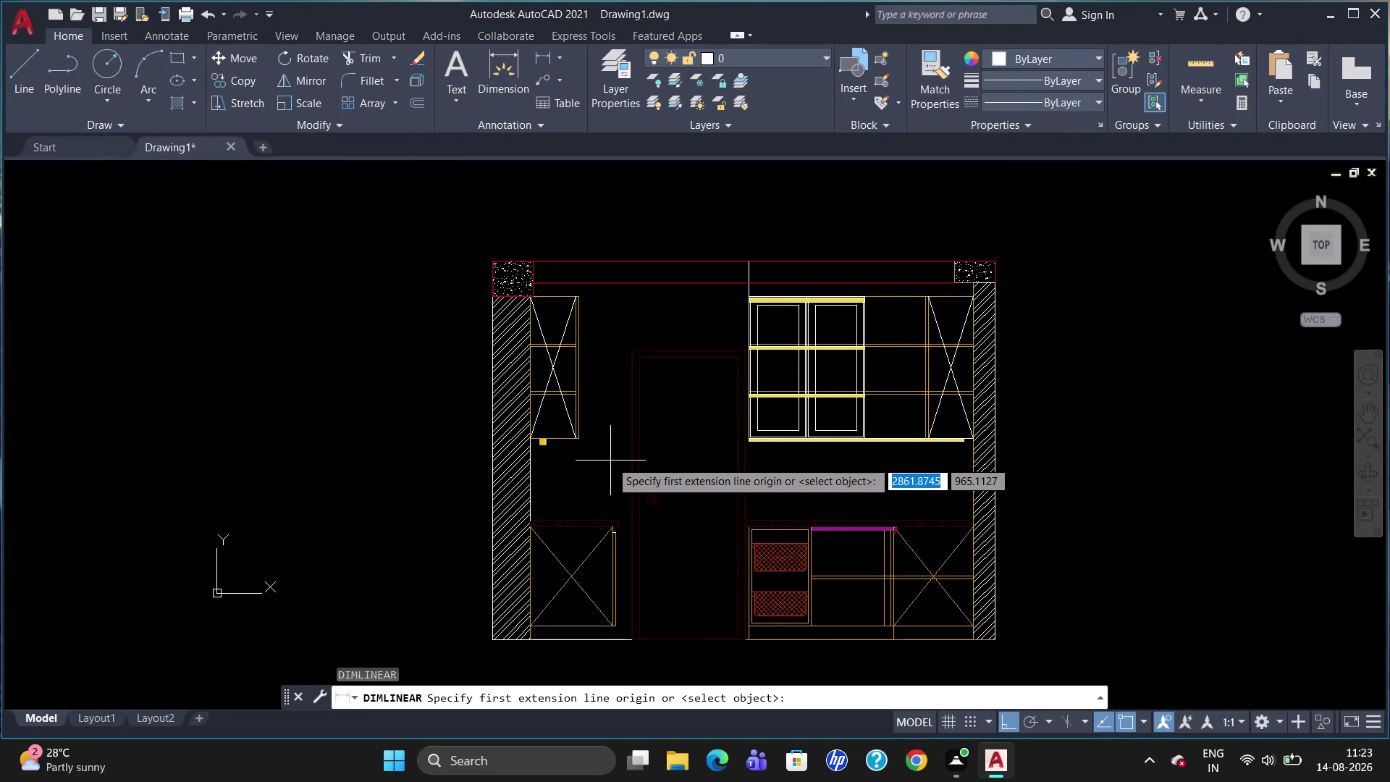
Place a 330 width dimension above the wall, then erase it.
click(526, 299)
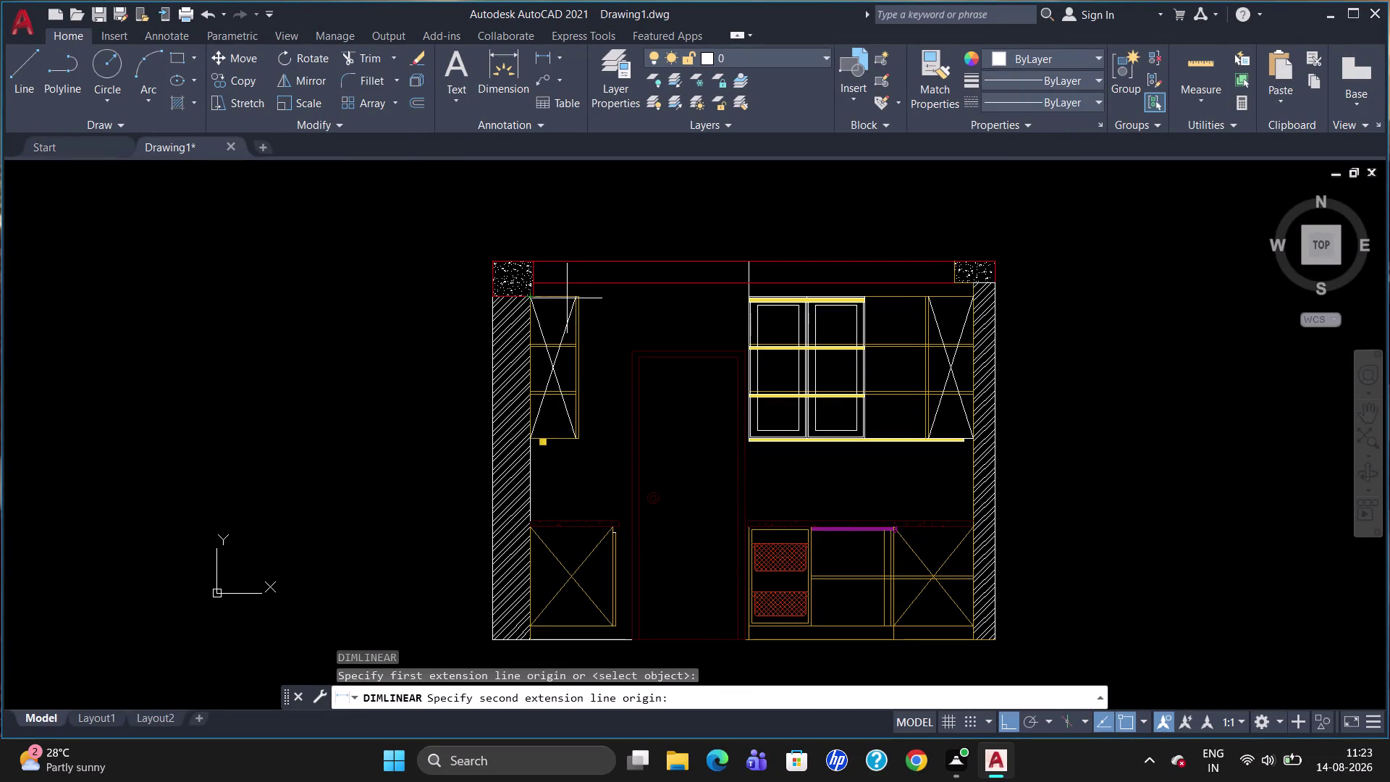
click(575, 297)
click(575, 241)
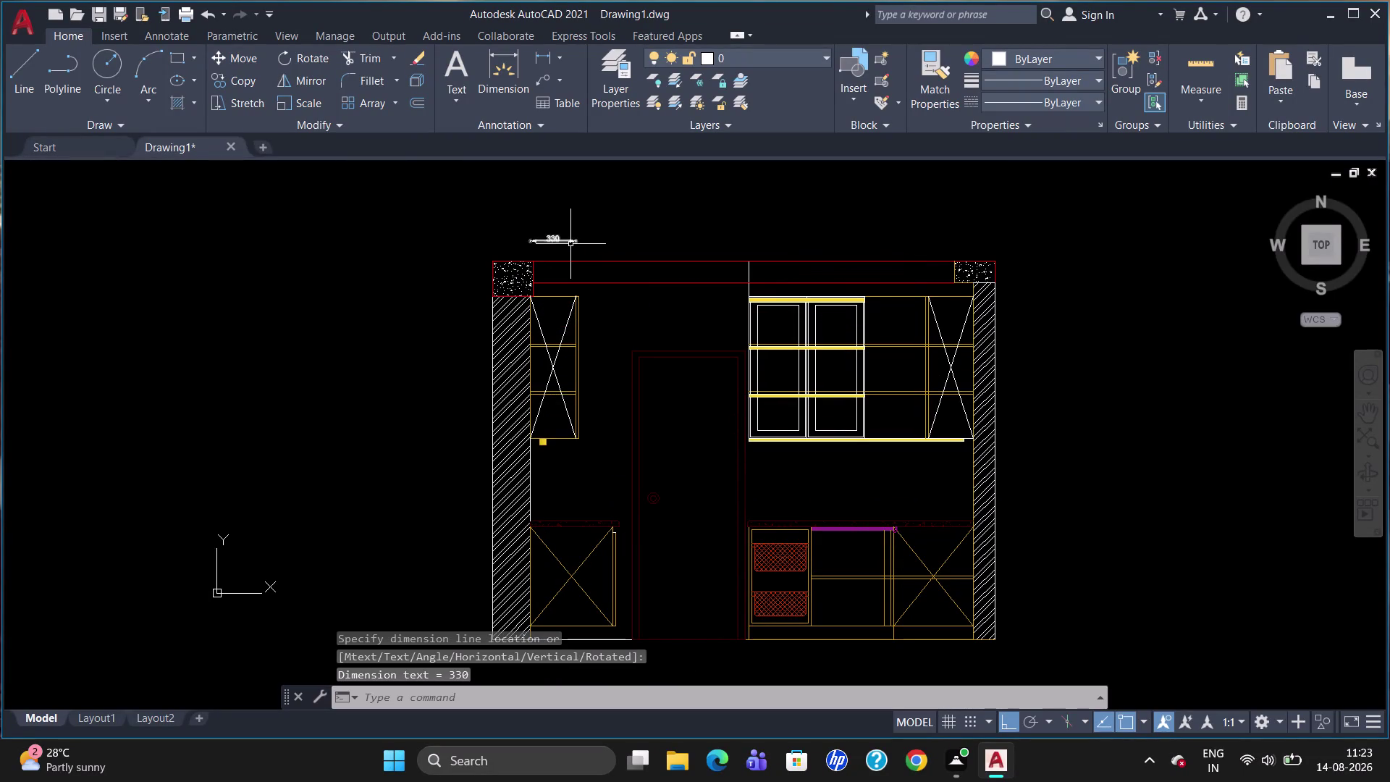
click(556, 241)
key(Delete)
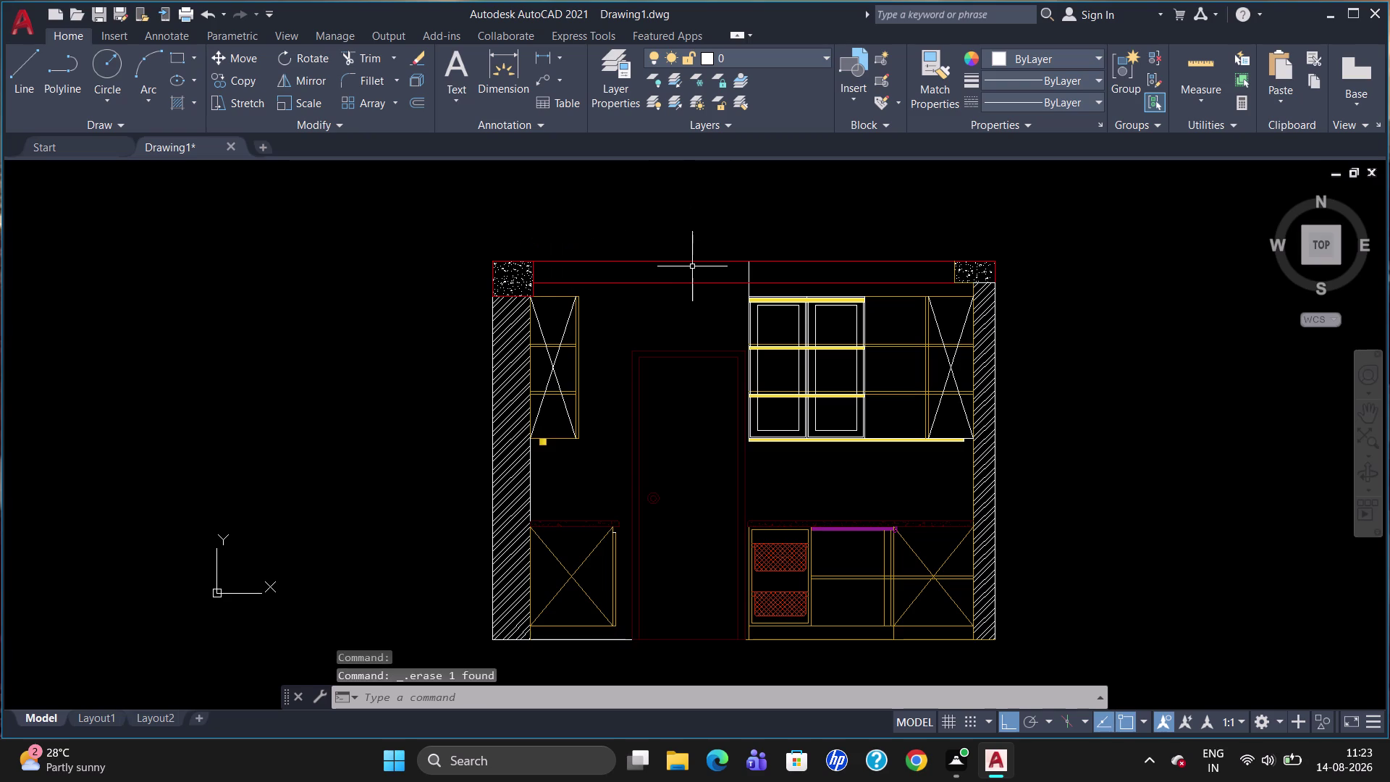
Dimension the upper-left cabinet edge to edge as 350, placed above the cabinet.
scroll(up, 3)
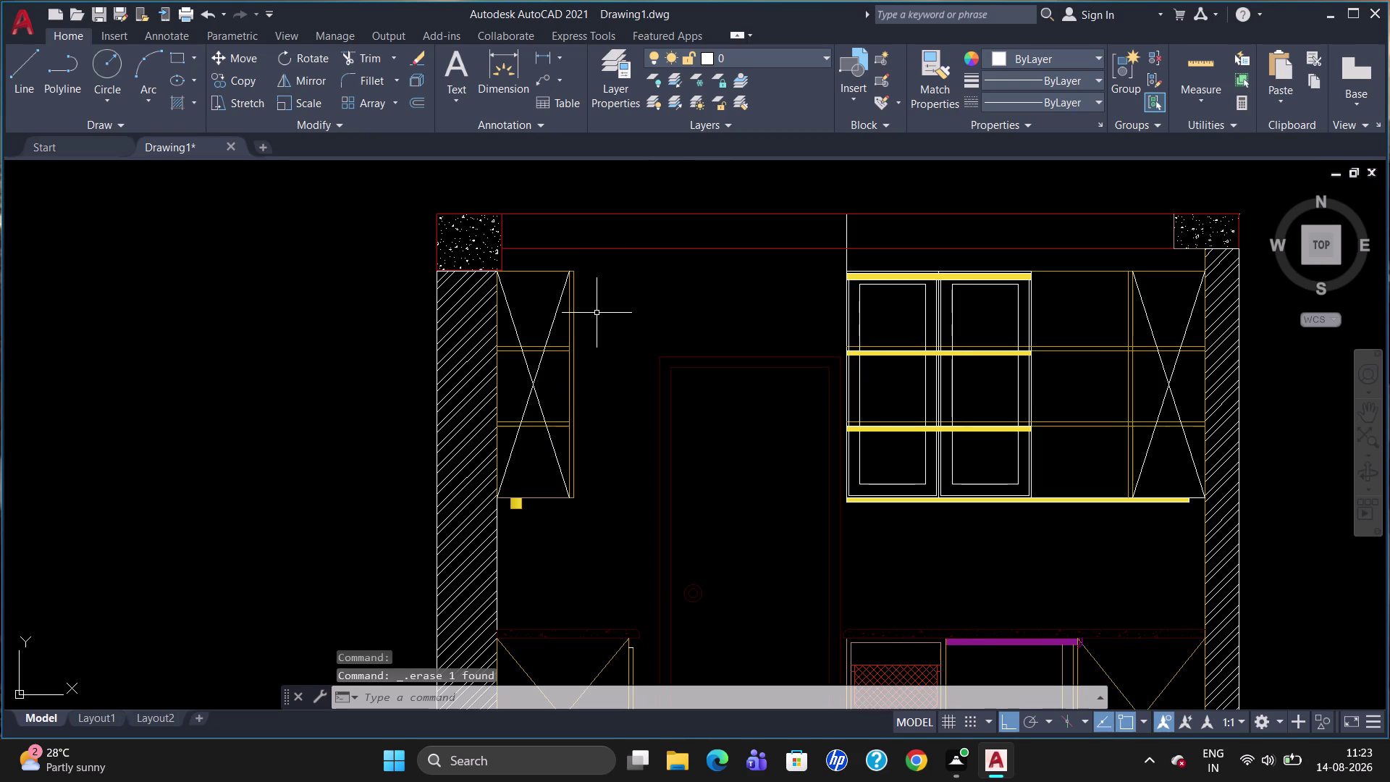
key(f)
key(BackSpace)
text(dl)
text(i)
key(Return)
scroll(up, 3)
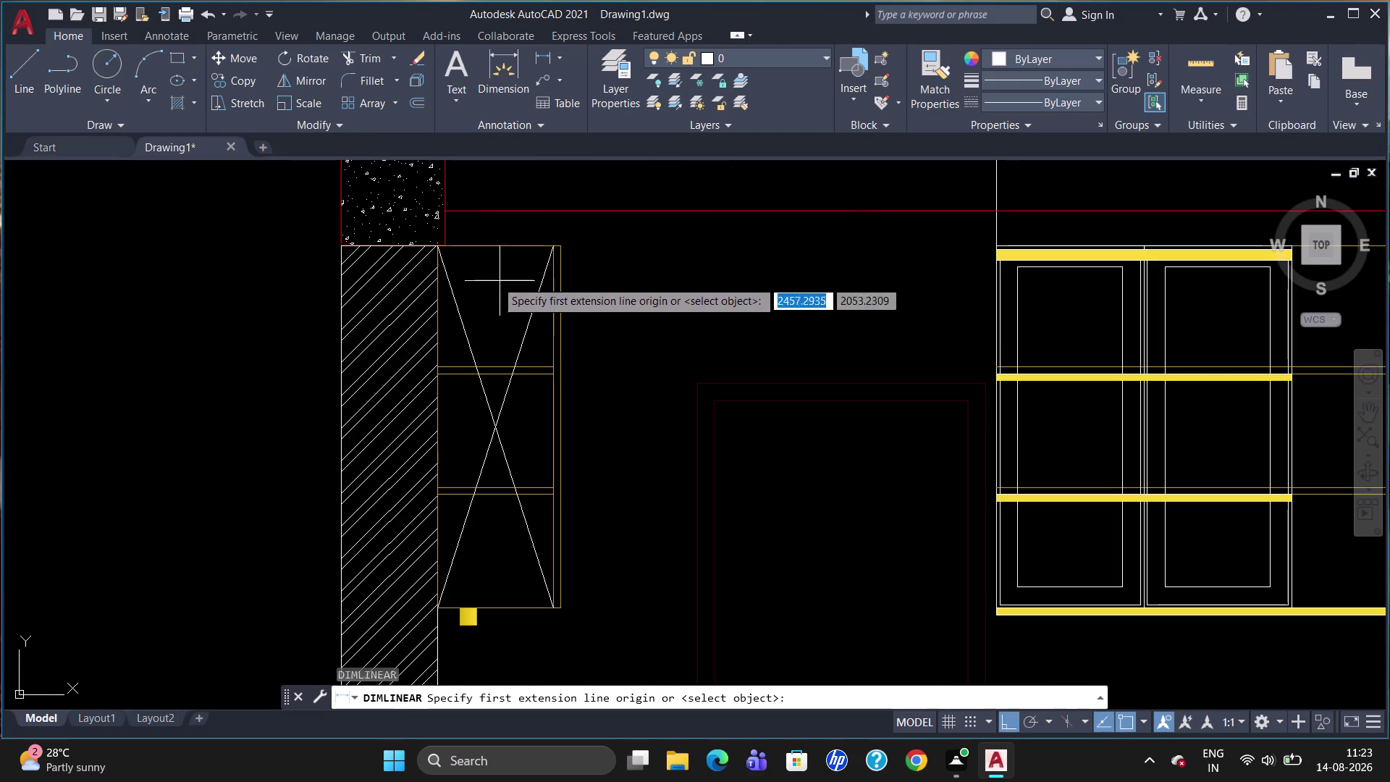
click(429, 250)
click(561, 246)
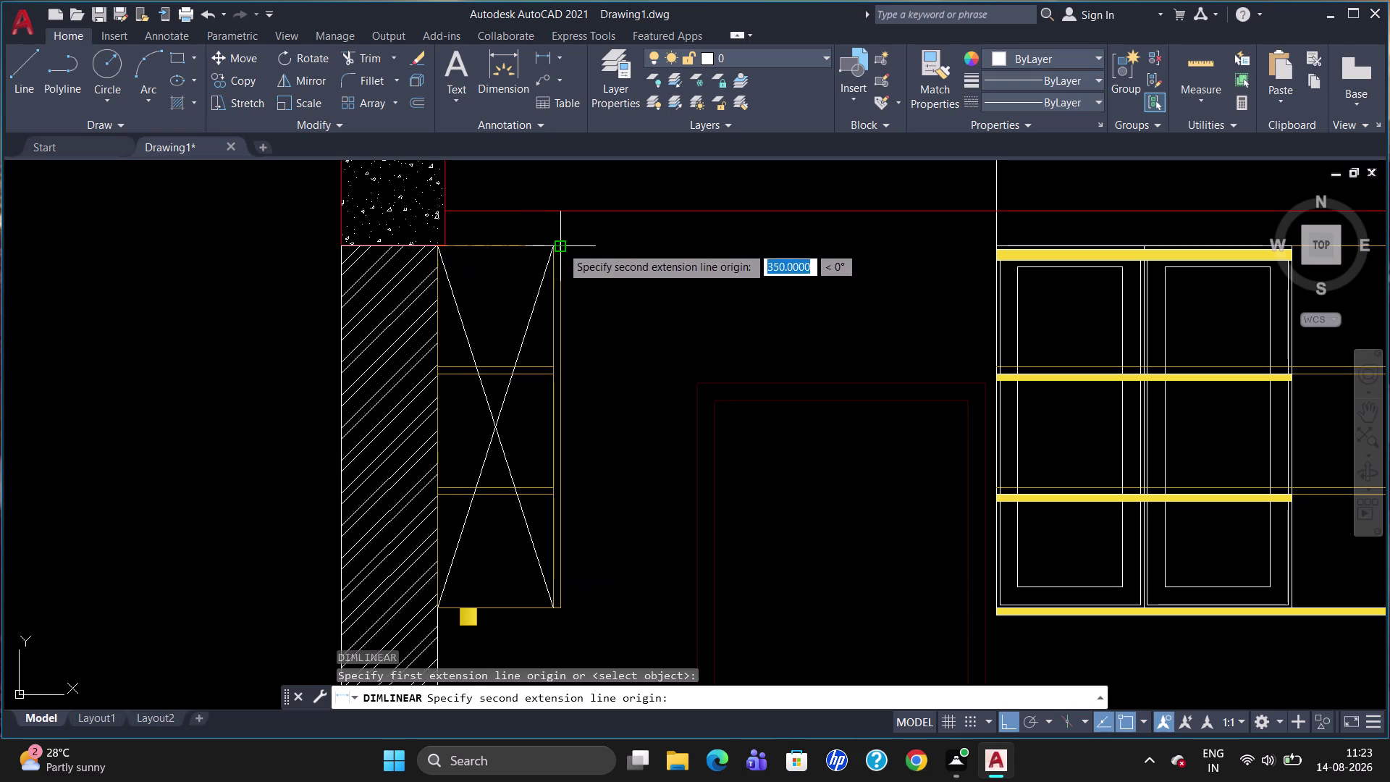
scroll(down, 3)
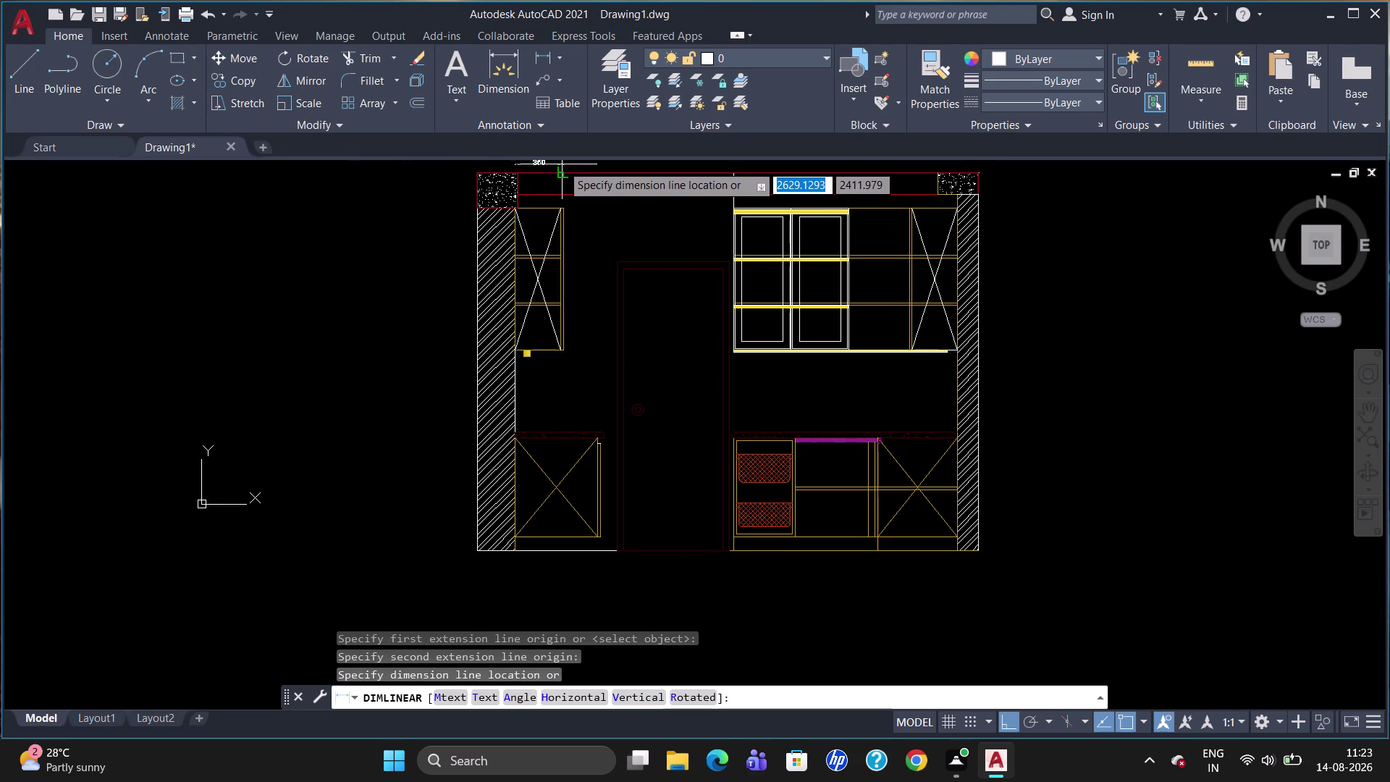
click(561, 163)
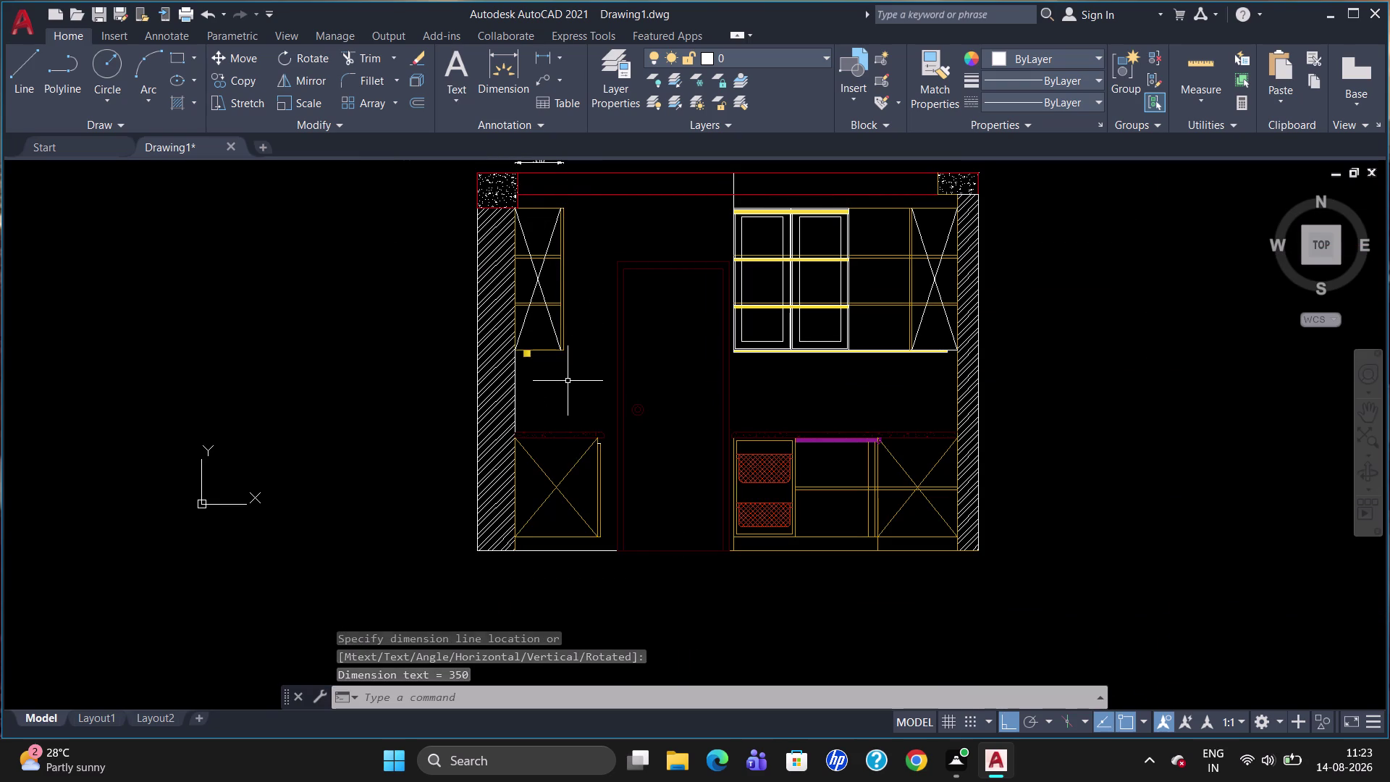
Start another linear dimension between two points, then cancel it.
text(dli)
key(Return)
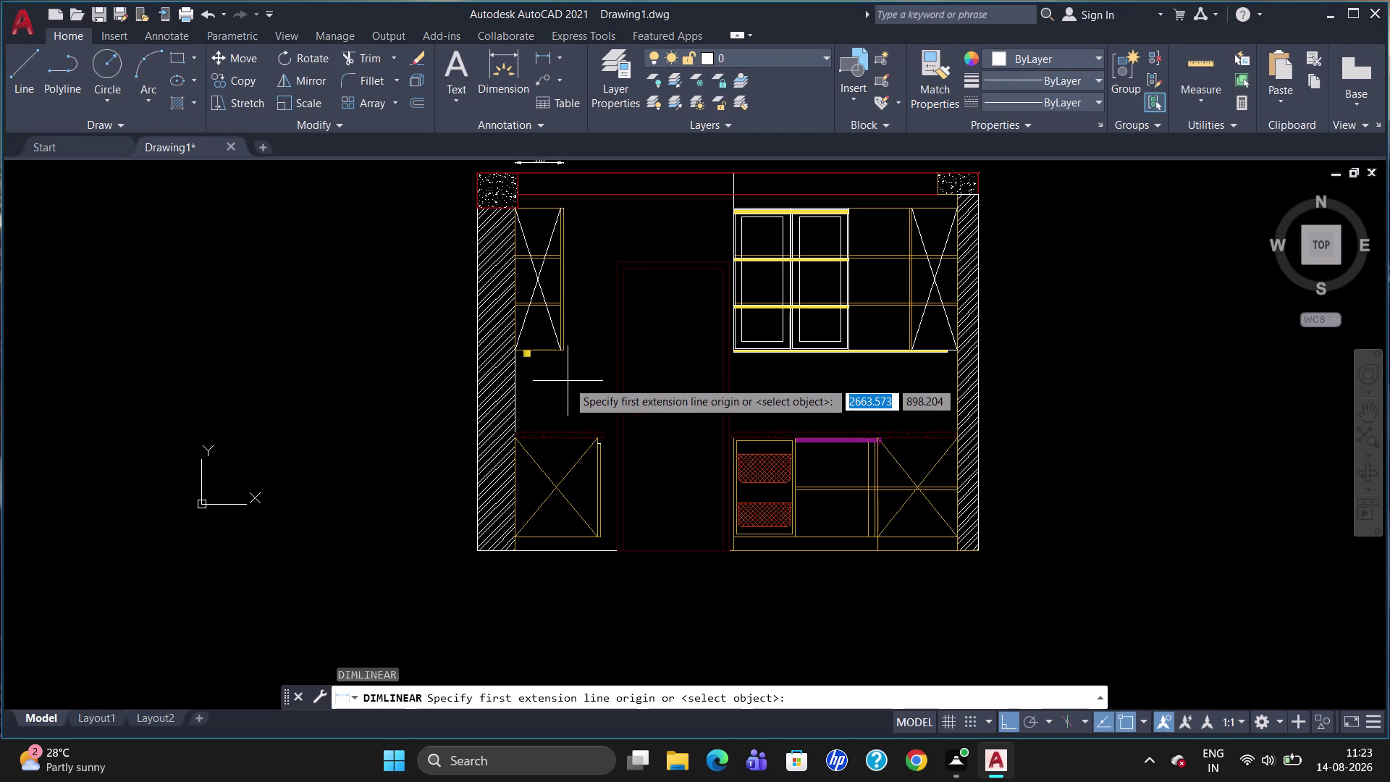
click(567, 208)
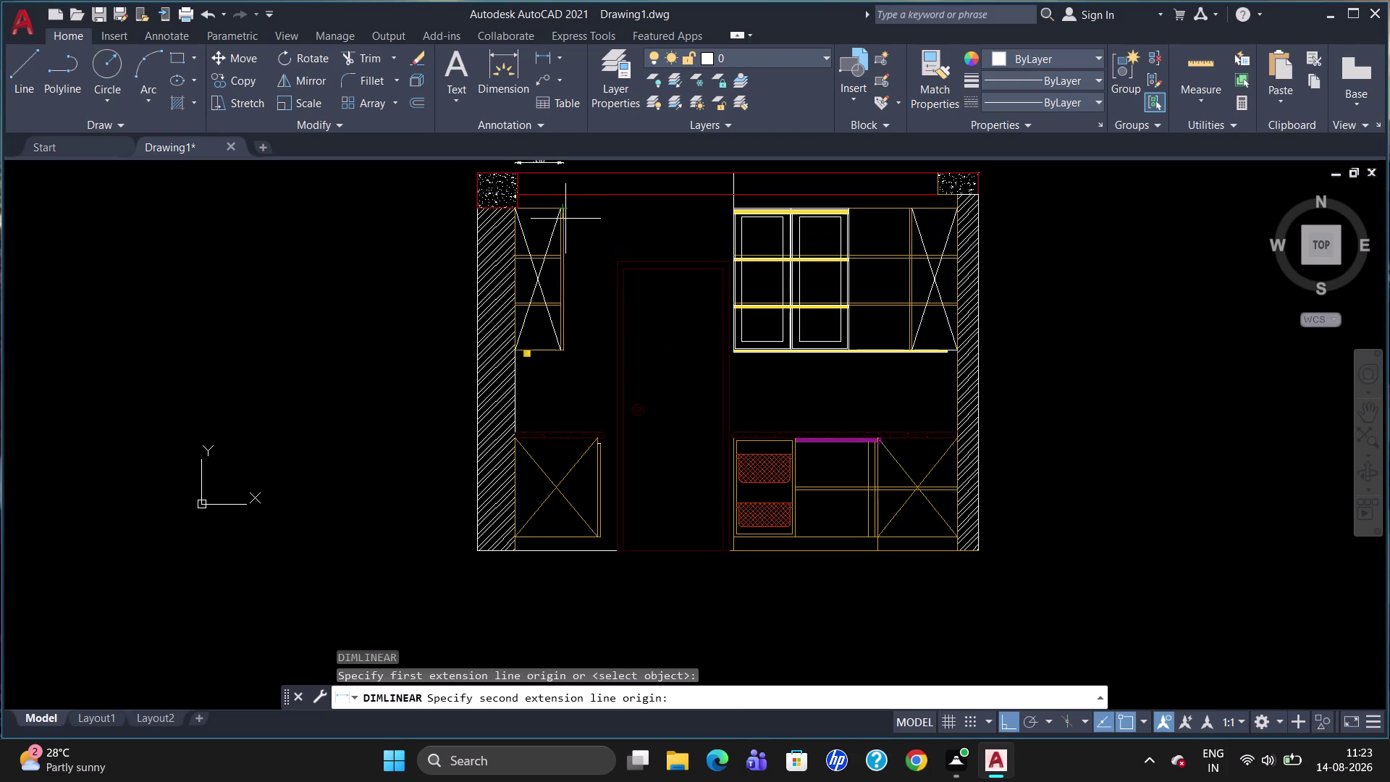
click(561, 353)
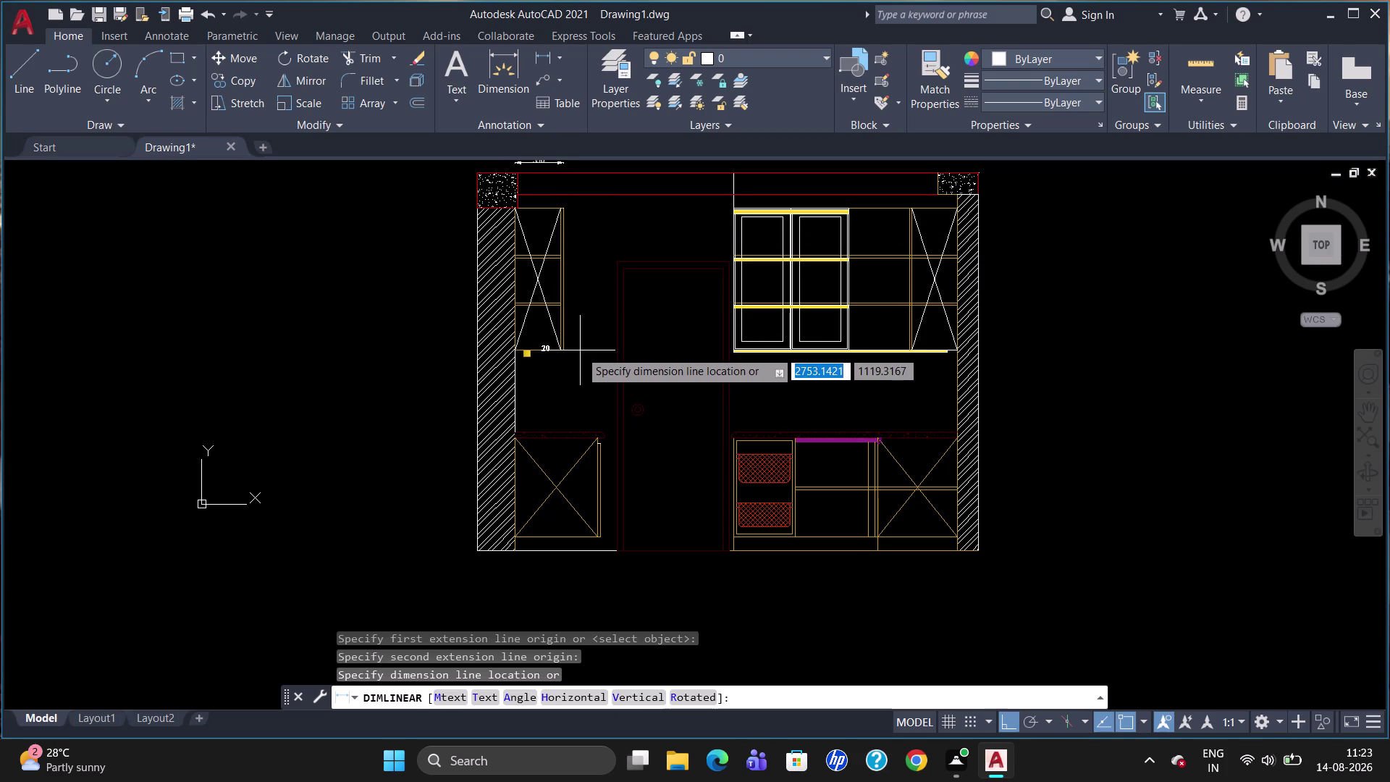
key(Escape)
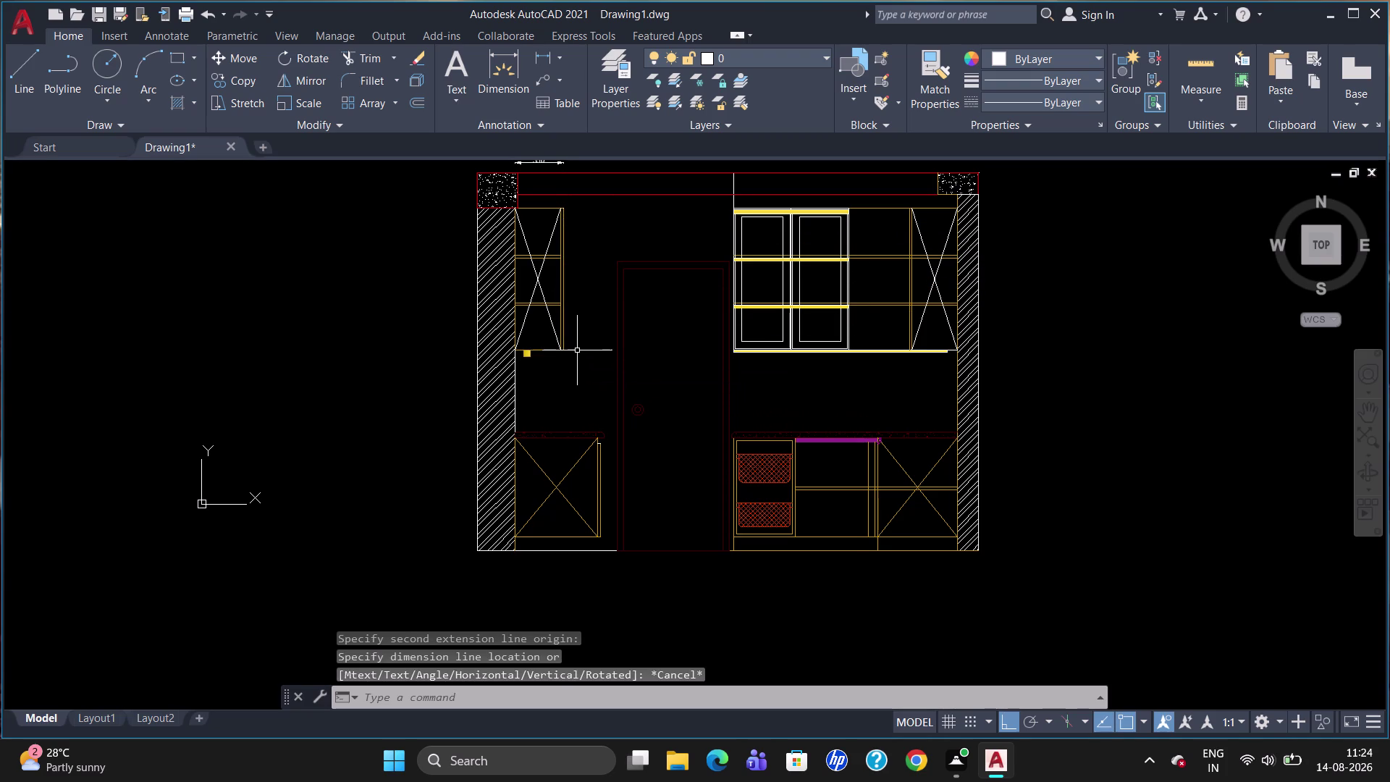
Add a 1030 vertical height dimension beside the upper-left cabinet.
text(dli)
key(Return)
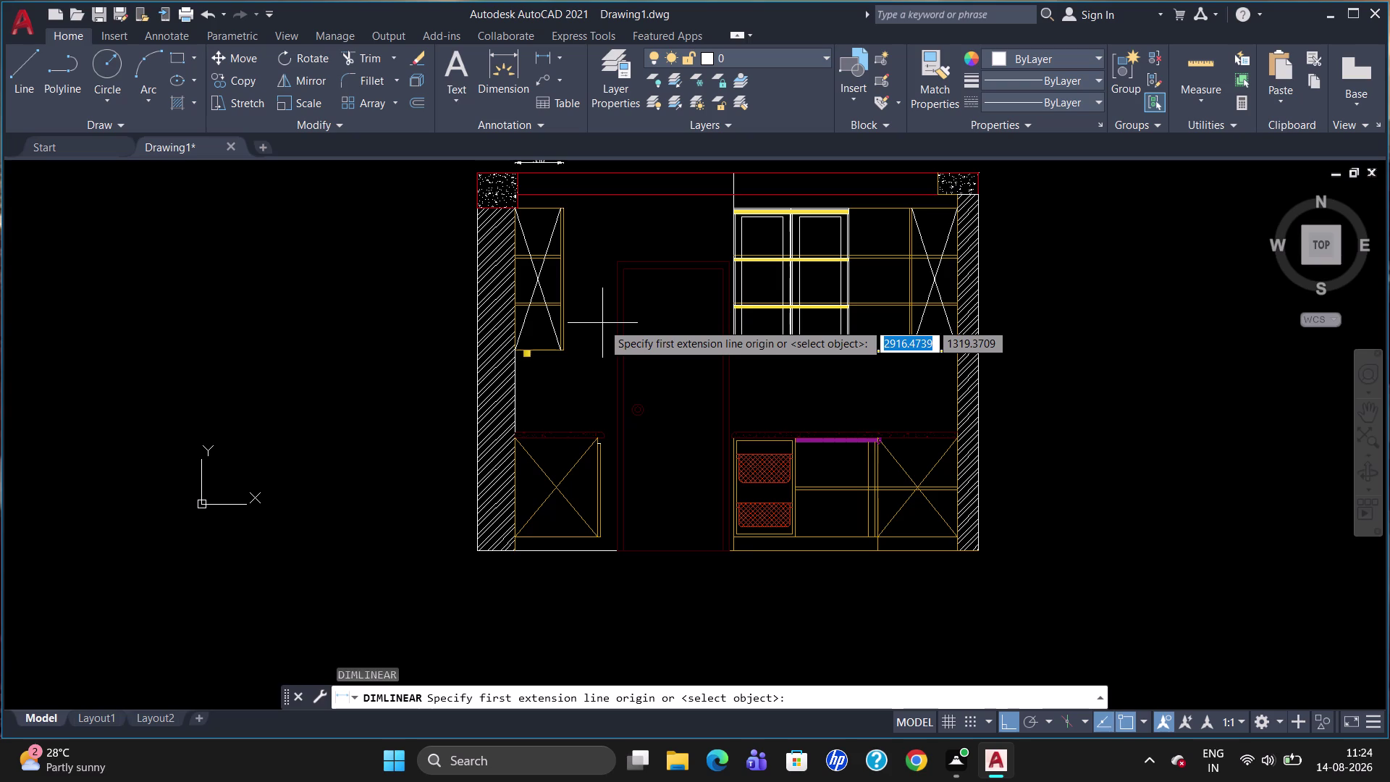
click(564, 206)
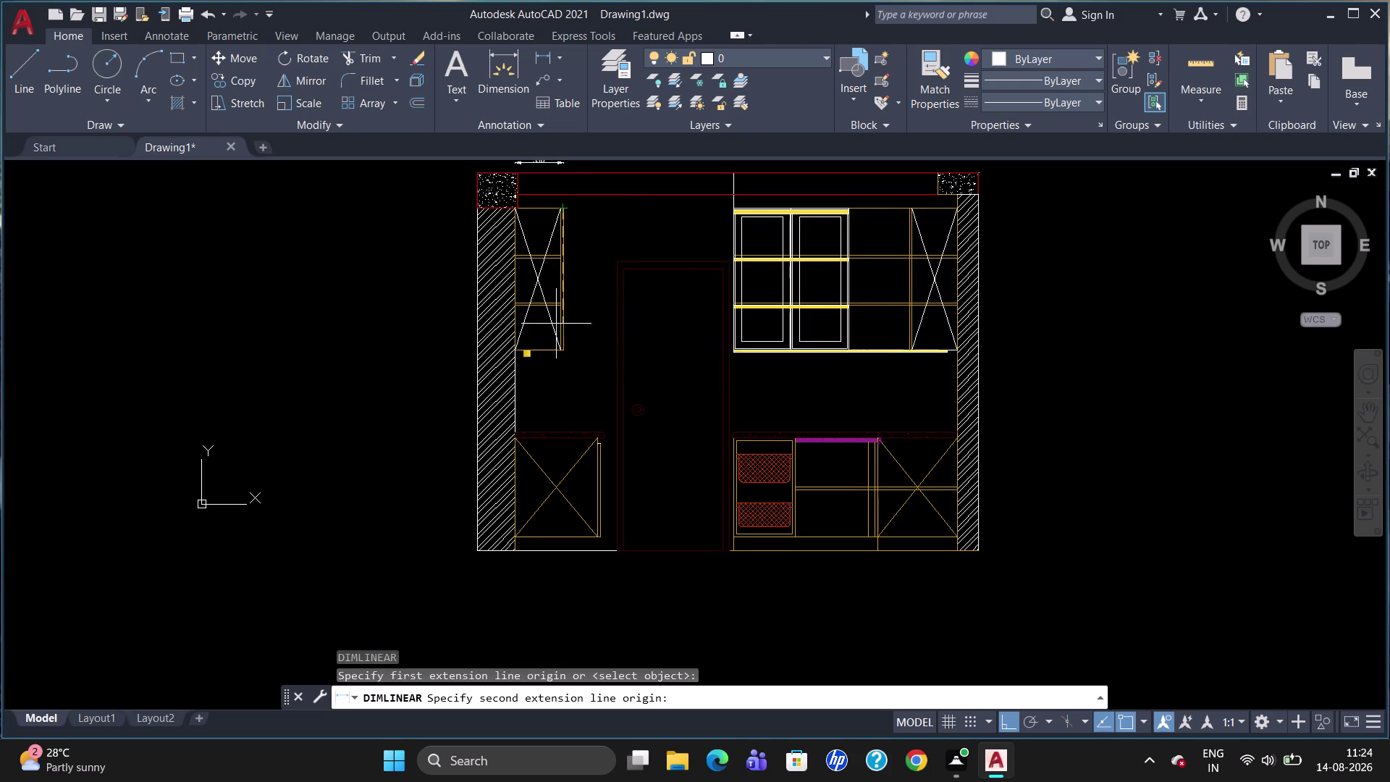
click(567, 353)
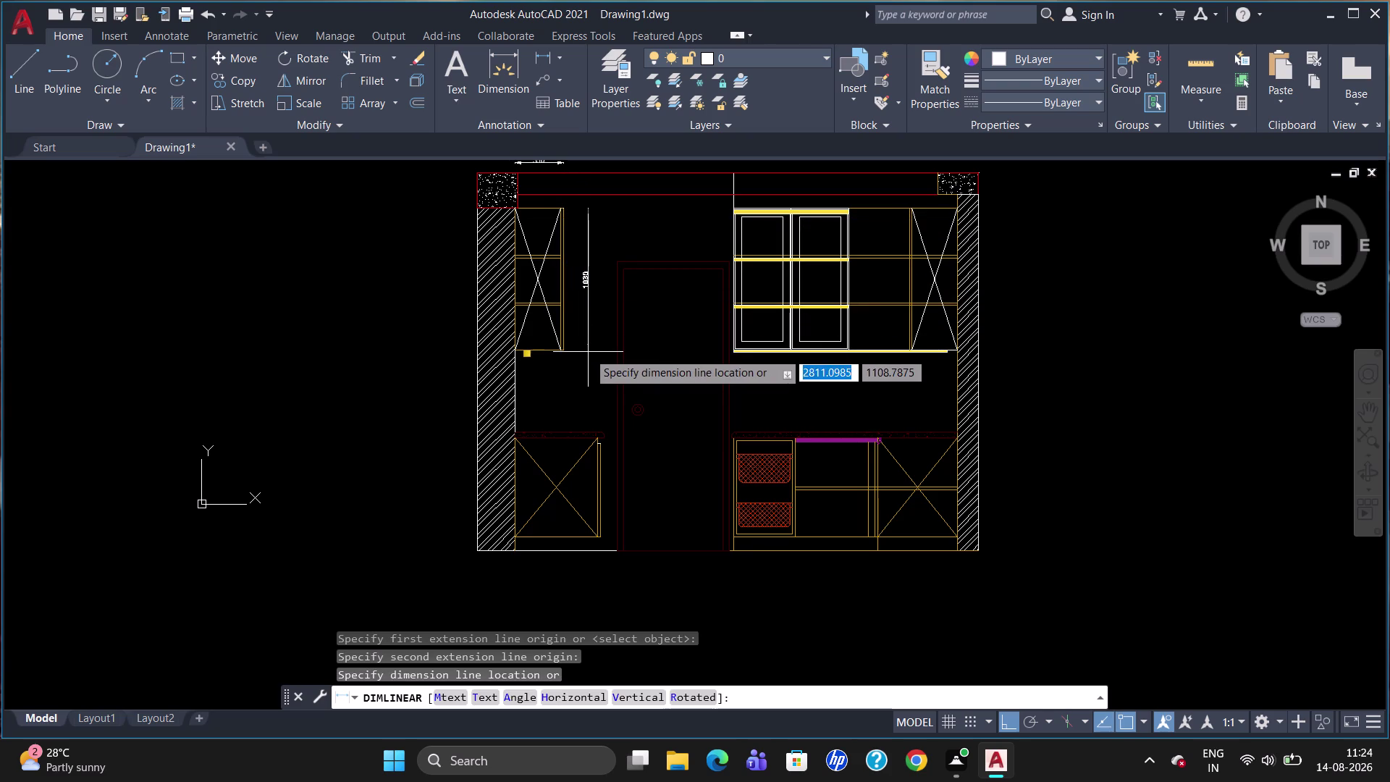
click(588, 352)
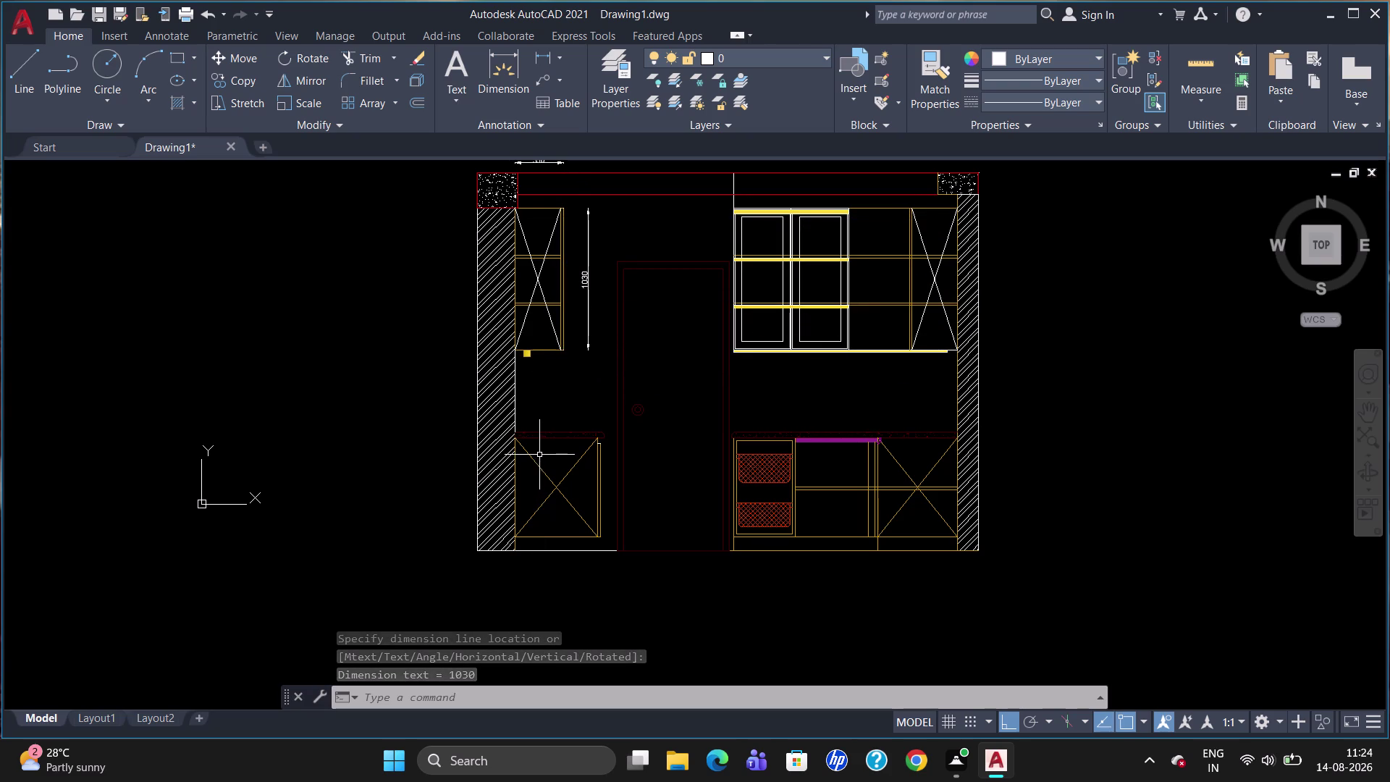
Place a 350 width dimension below the upper cabinet.
scroll(up, 3)
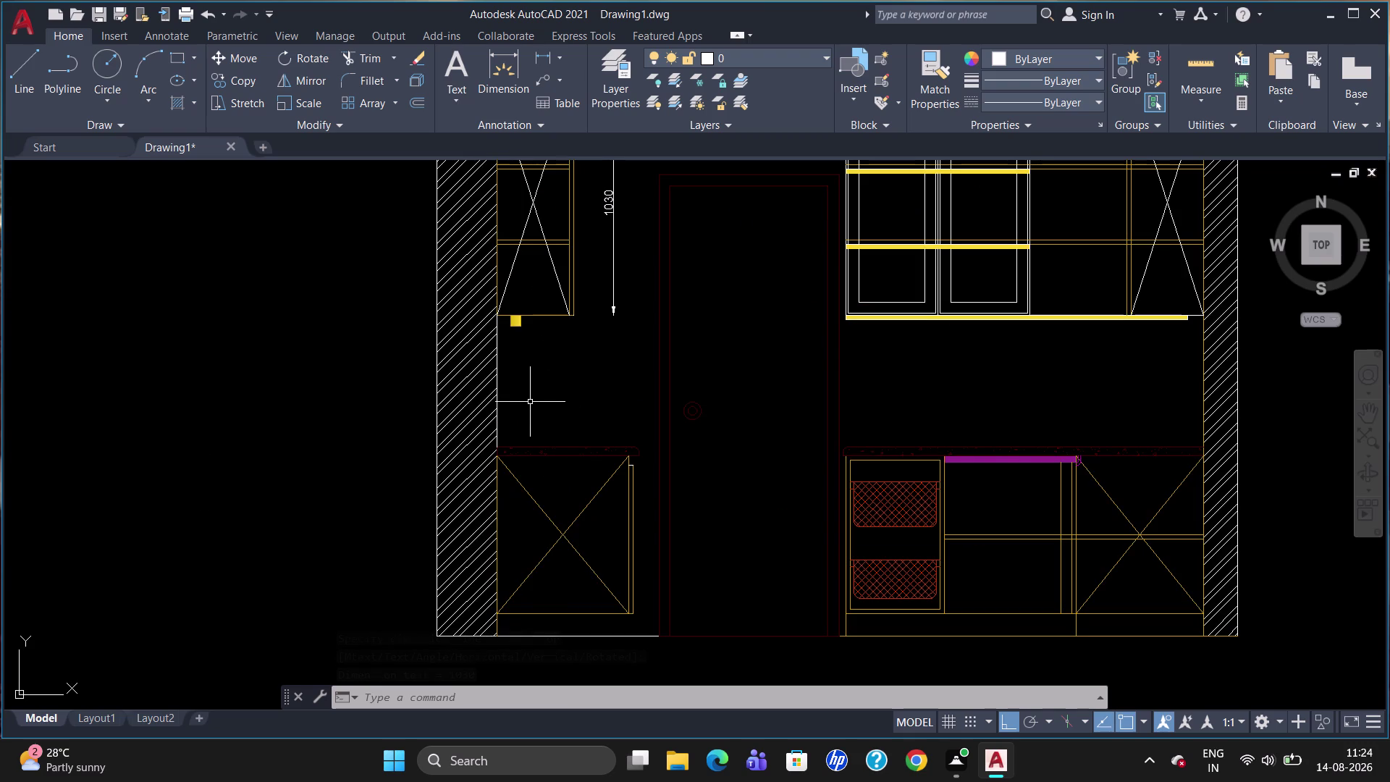
text(dli)
key(Return)
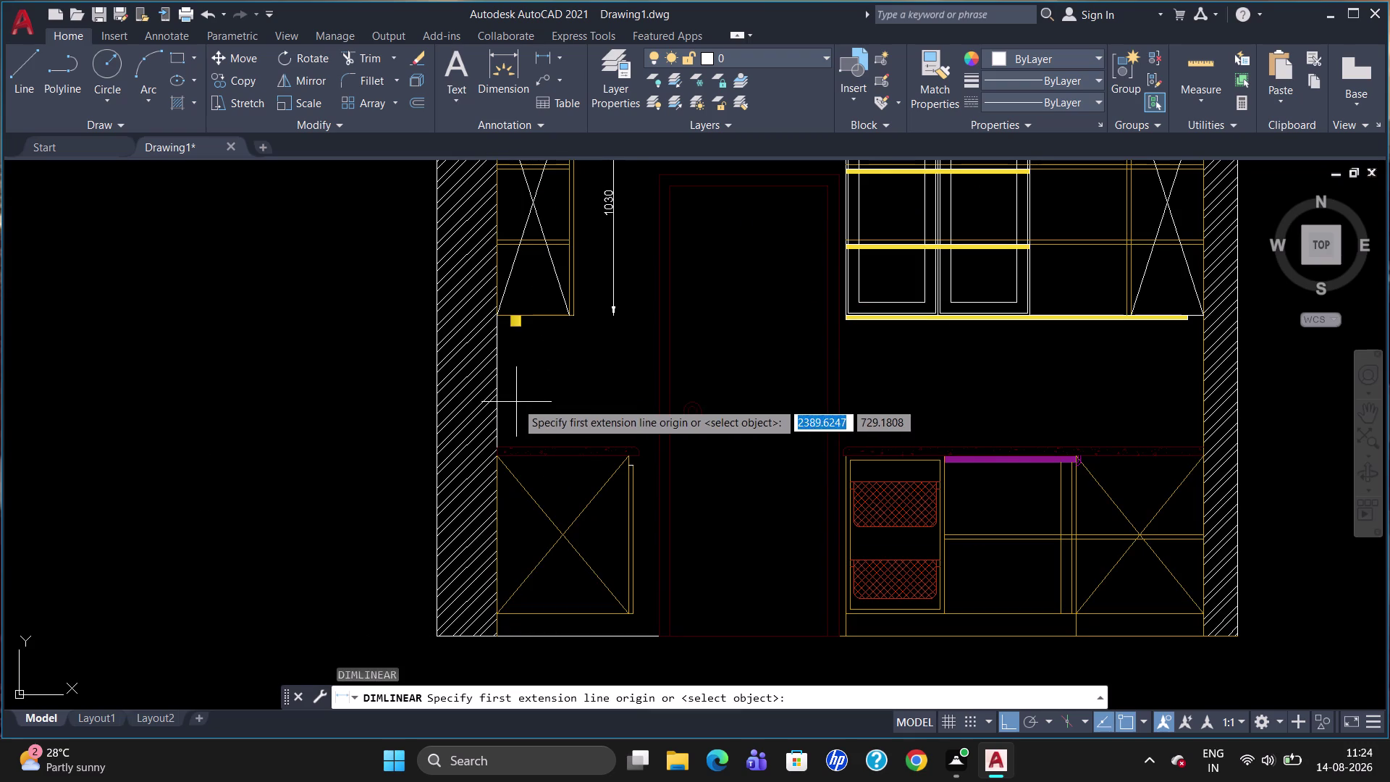
click(501, 312)
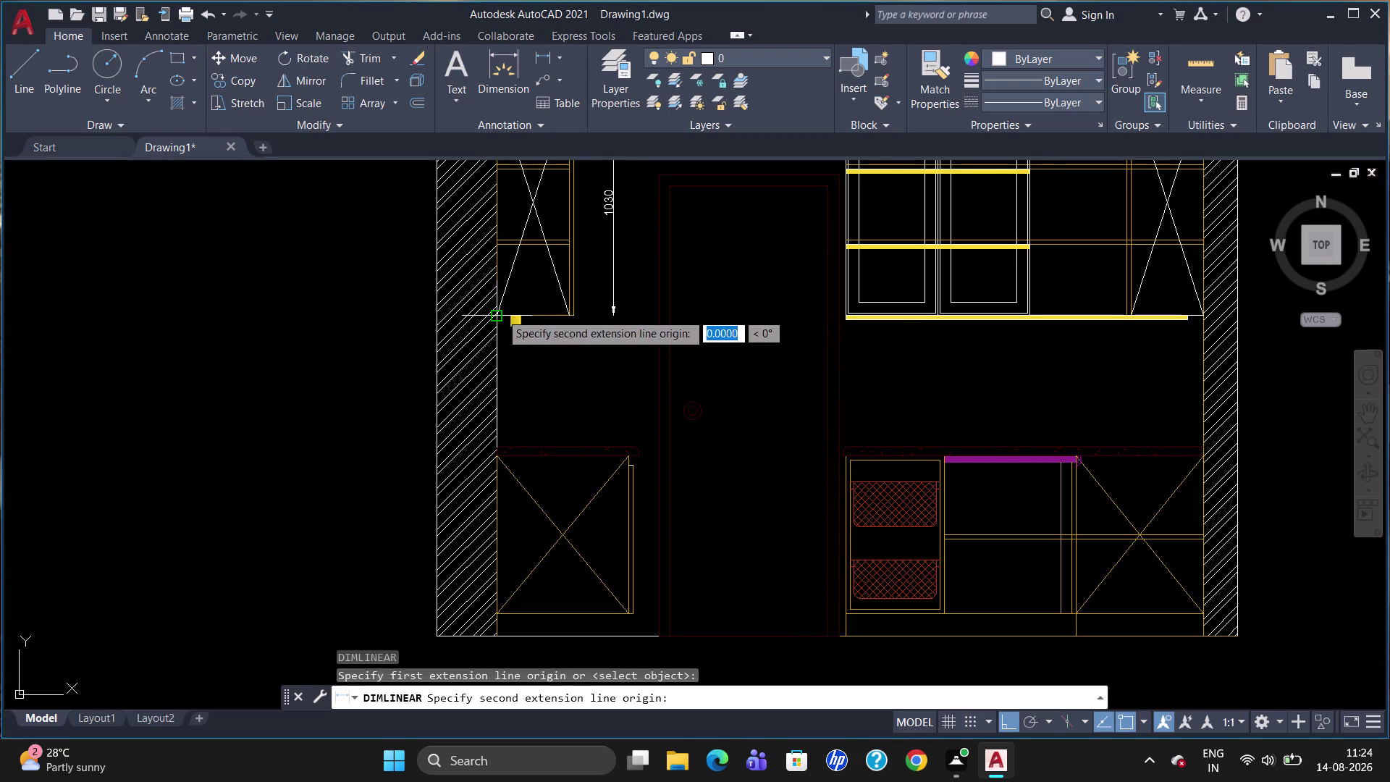
click(577, 319)
click(571, 335)
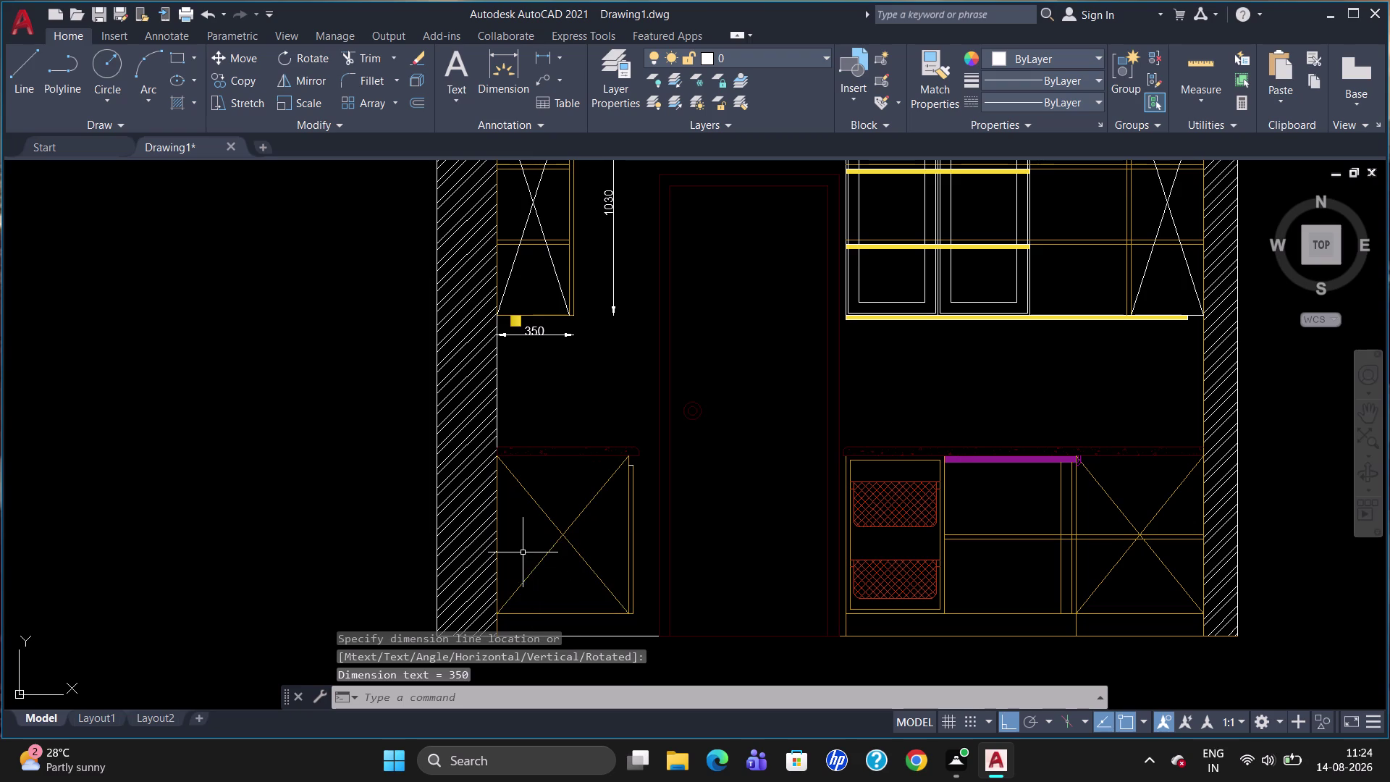
Place a 610 dimension on the lower cabinet, then delete it.
key(space)
click(496, 477)
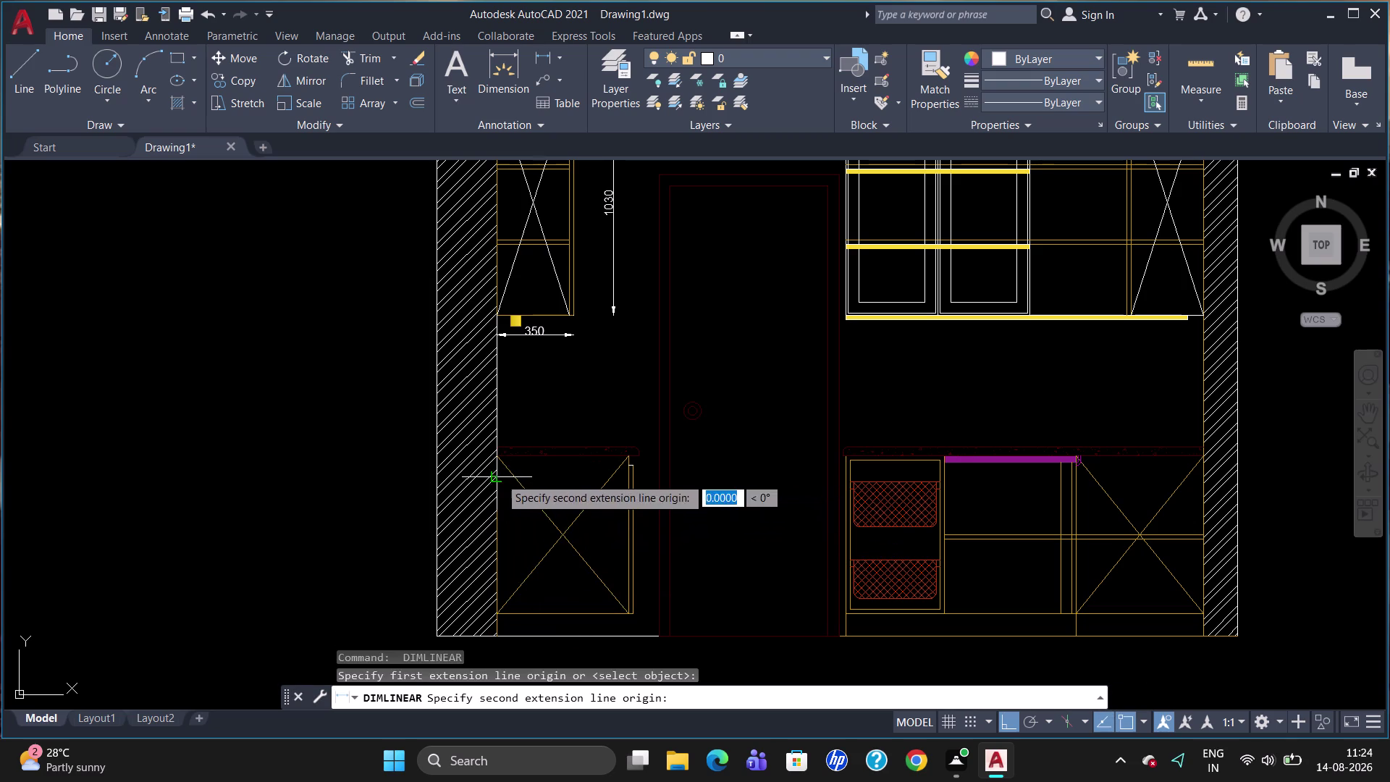
click(630, 471)
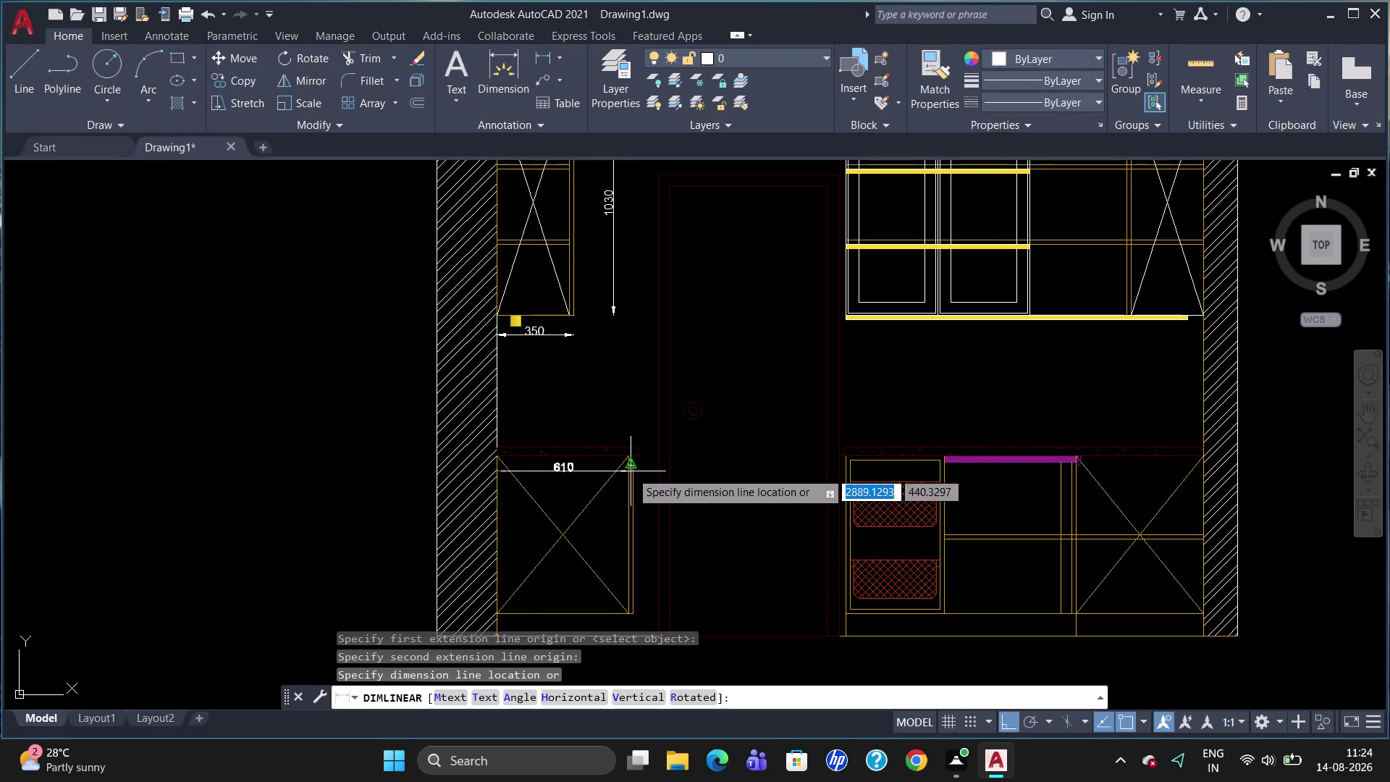
click(574, 480)
click(572, 478)
key(Delete)
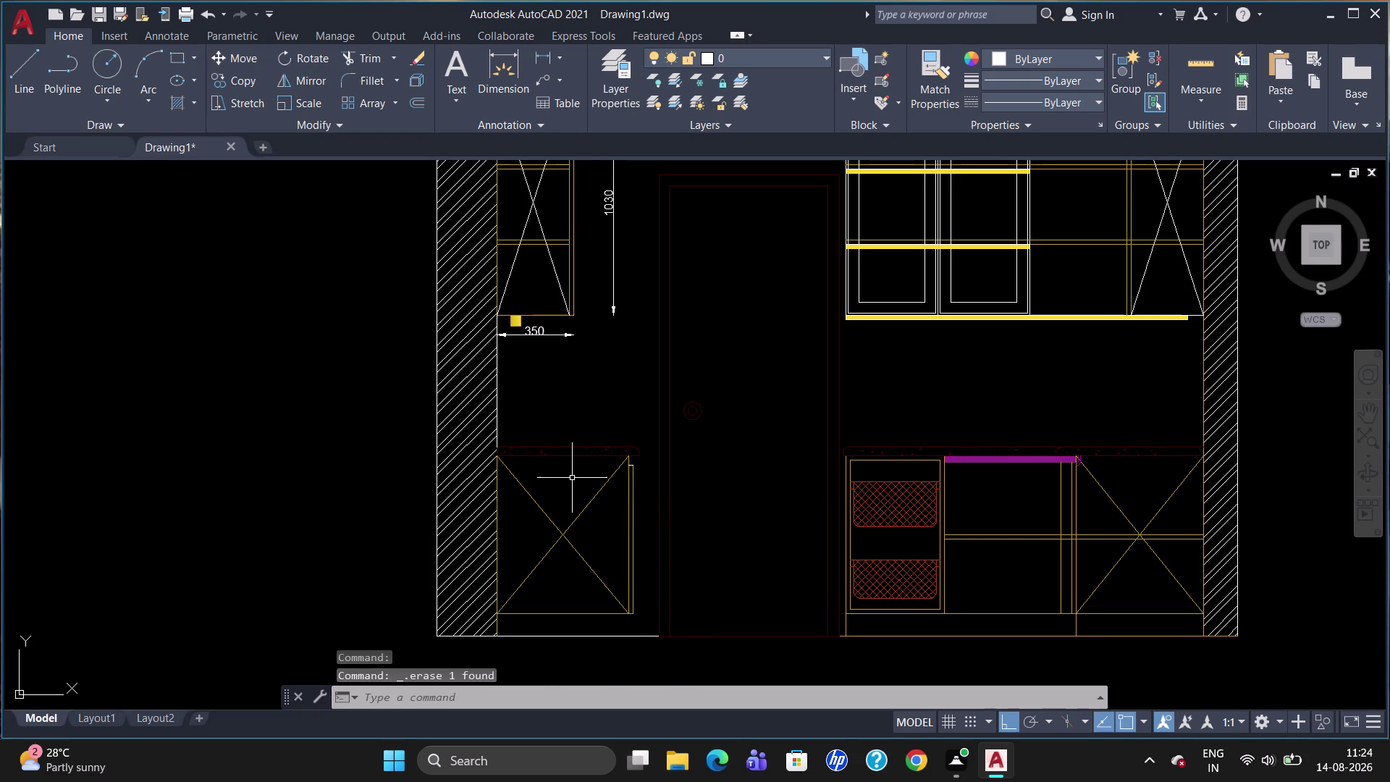
Dimension the lower-left cabinet width as 620.
text(dl)
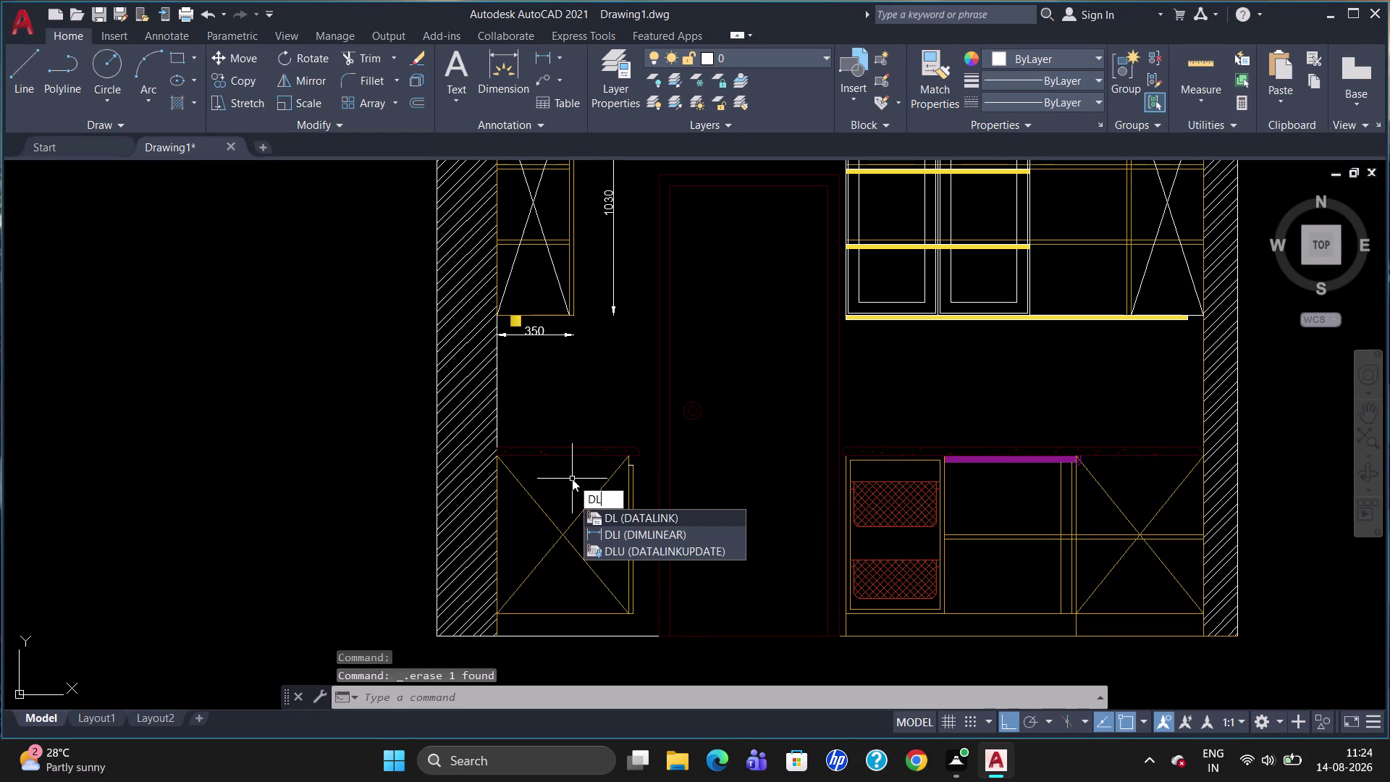
key(i)
key(Return)
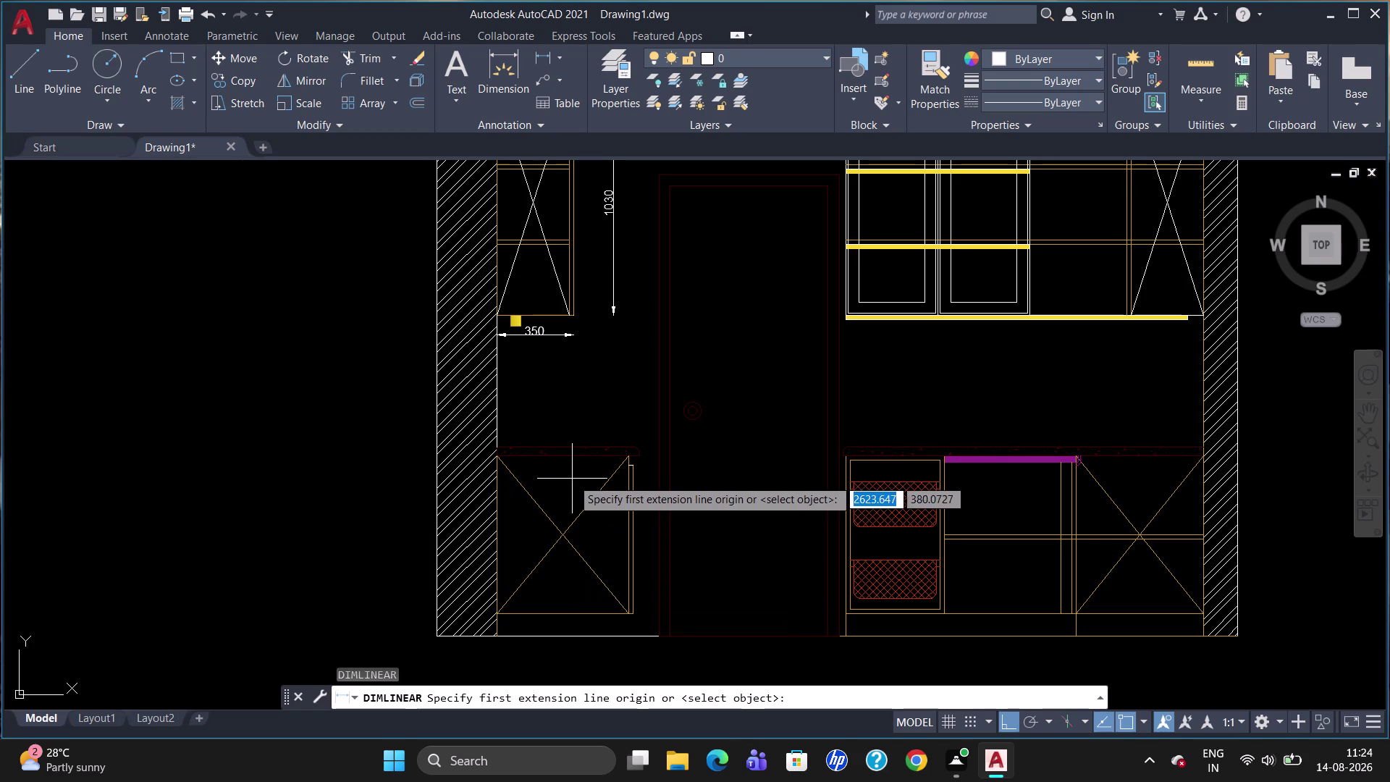
click(495, 497)
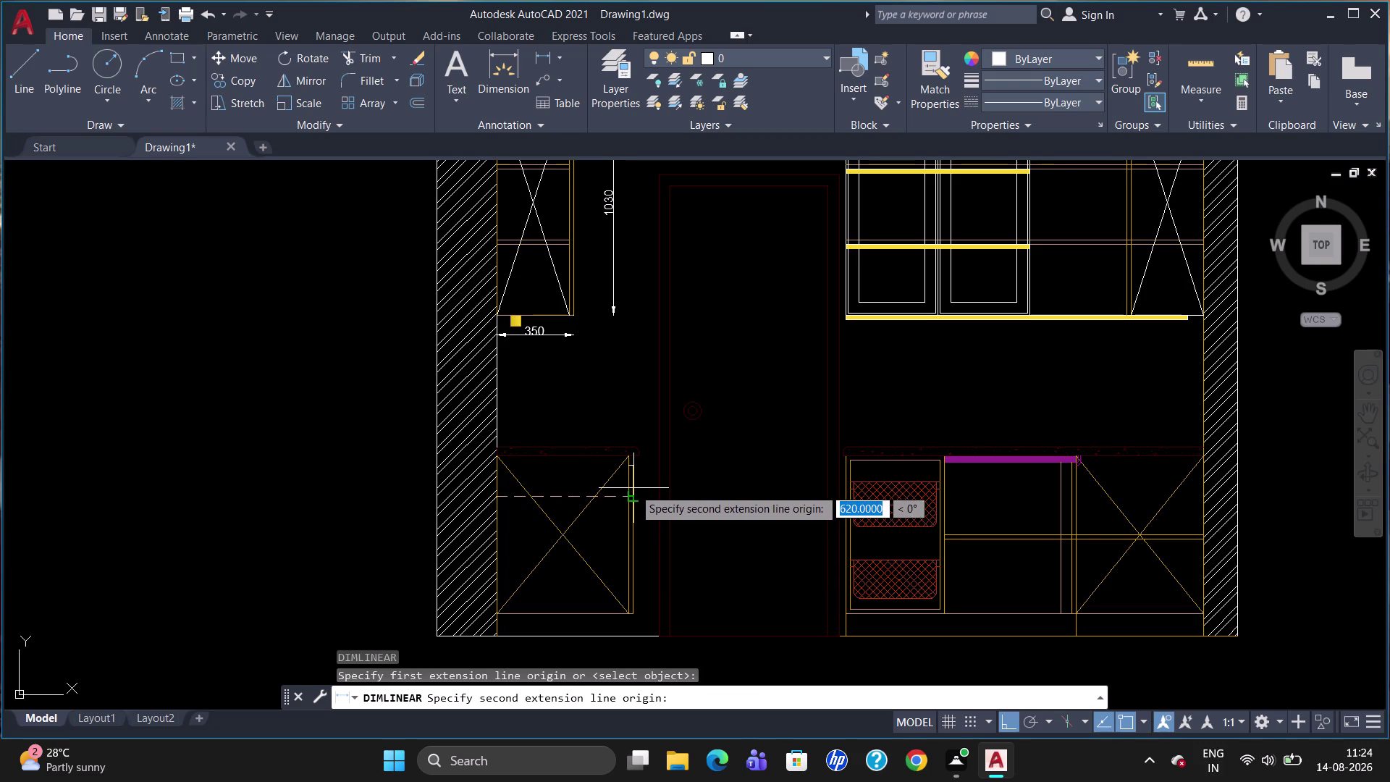
click(633, 485)
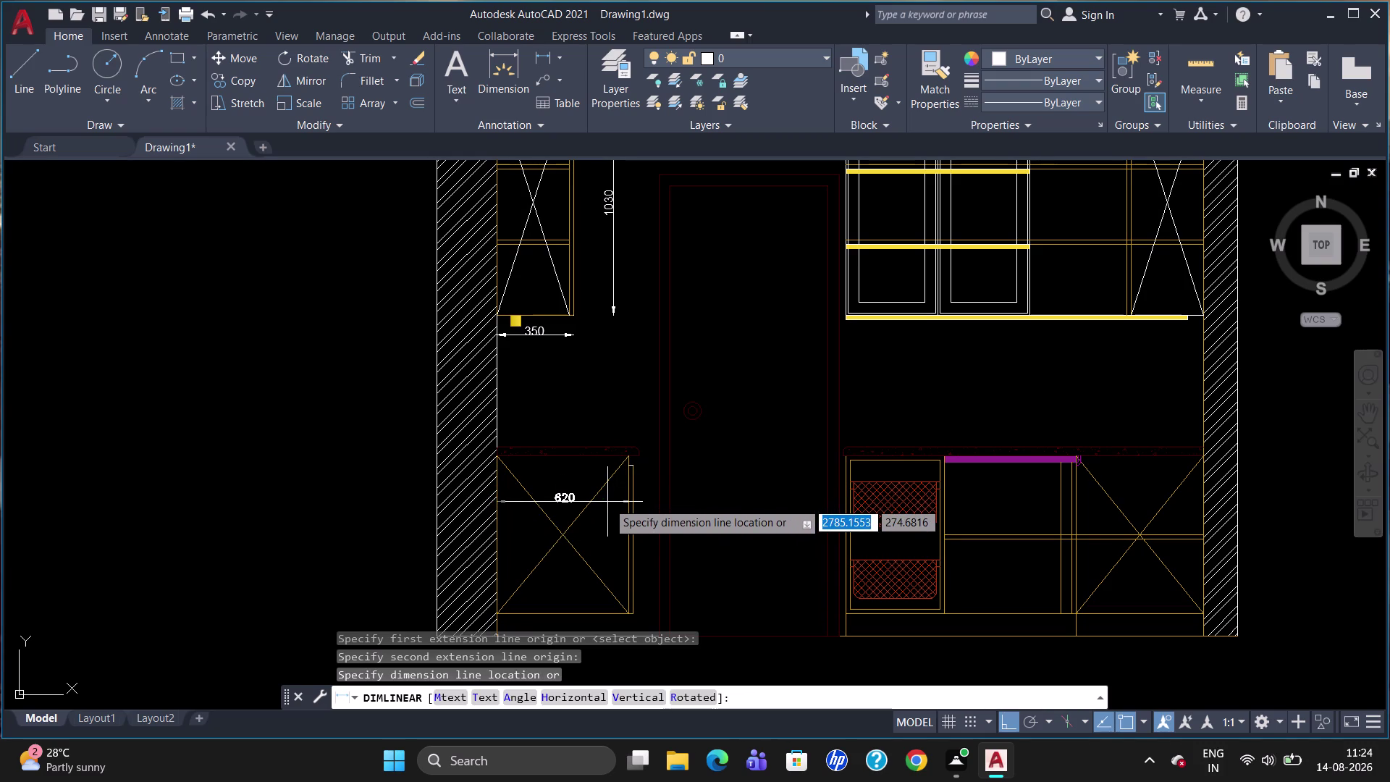
click(607, 502)
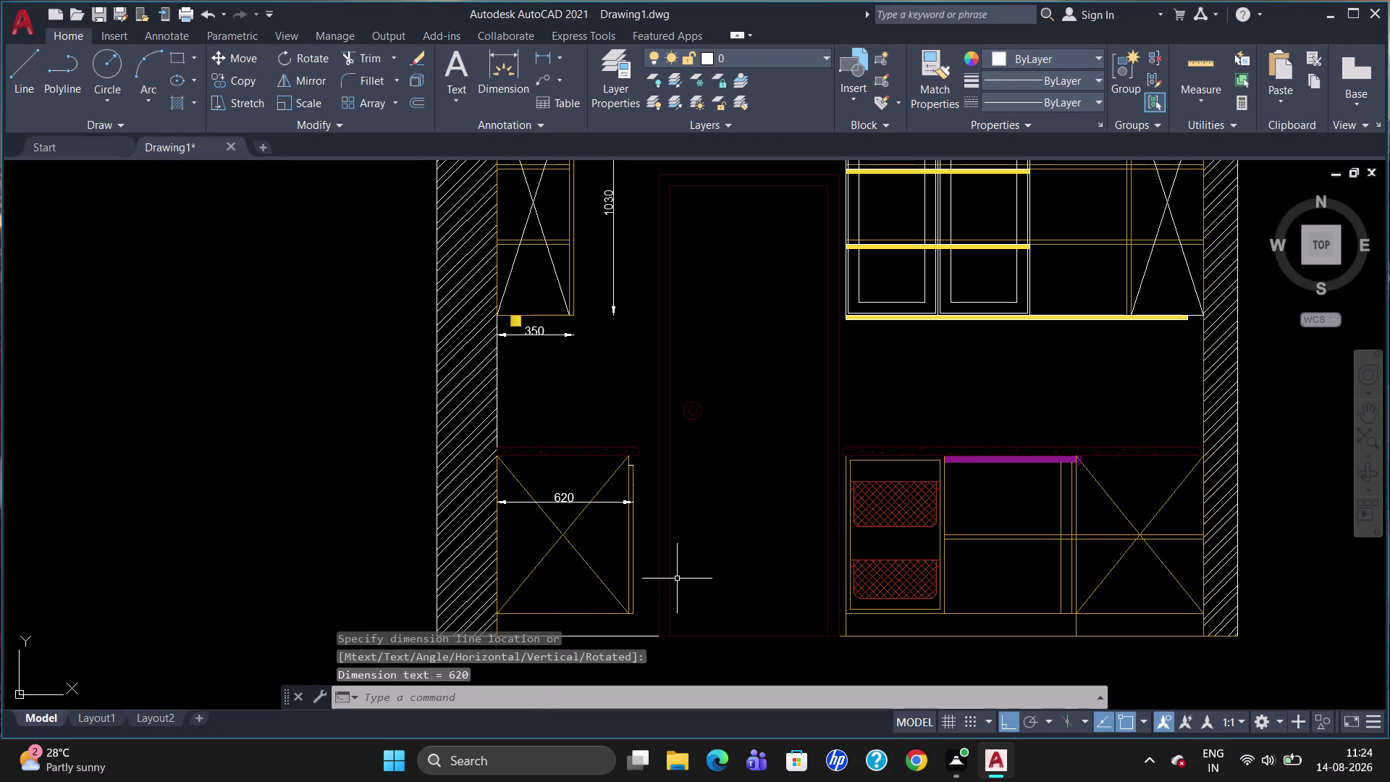
Add a 2100 height dimension from the door edge top down to the floor.
text(dl)
text(i)
key(Return)
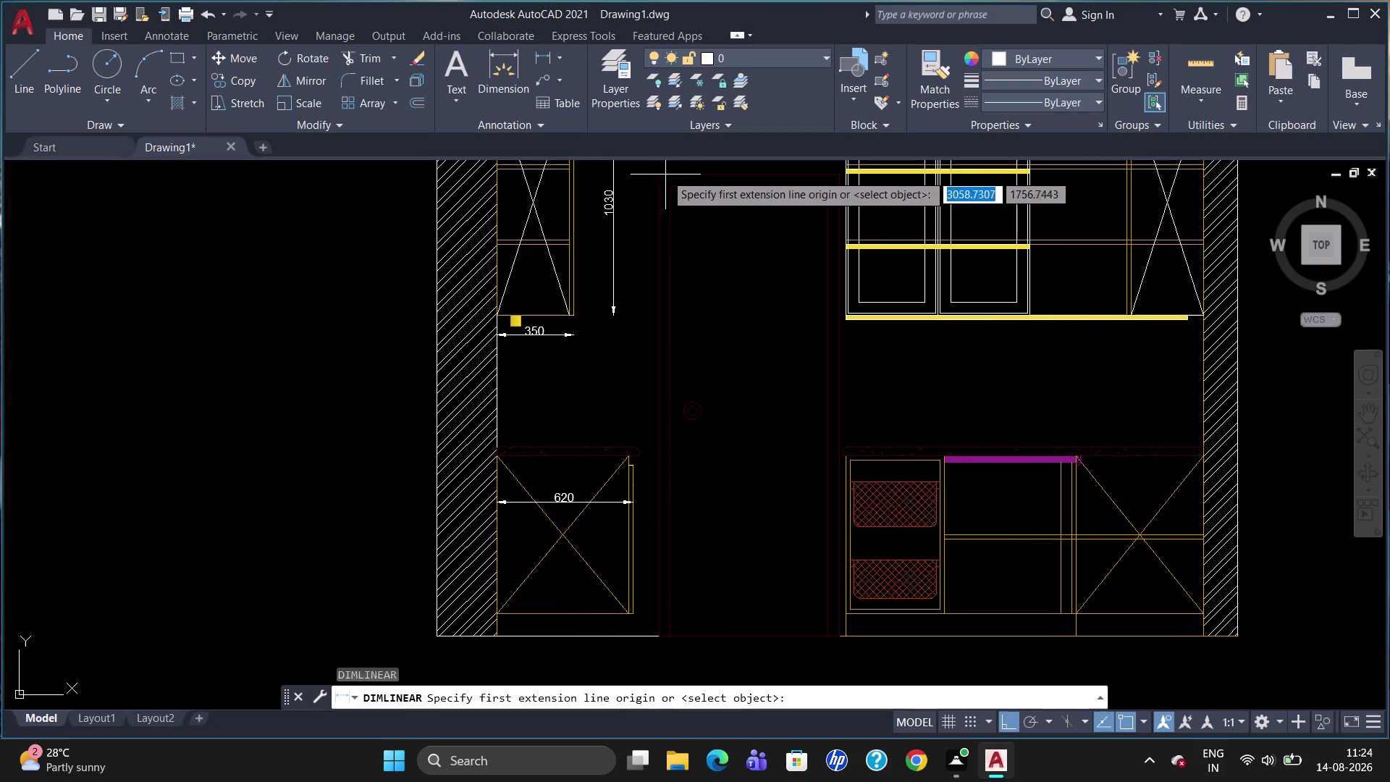
click(662, 175)
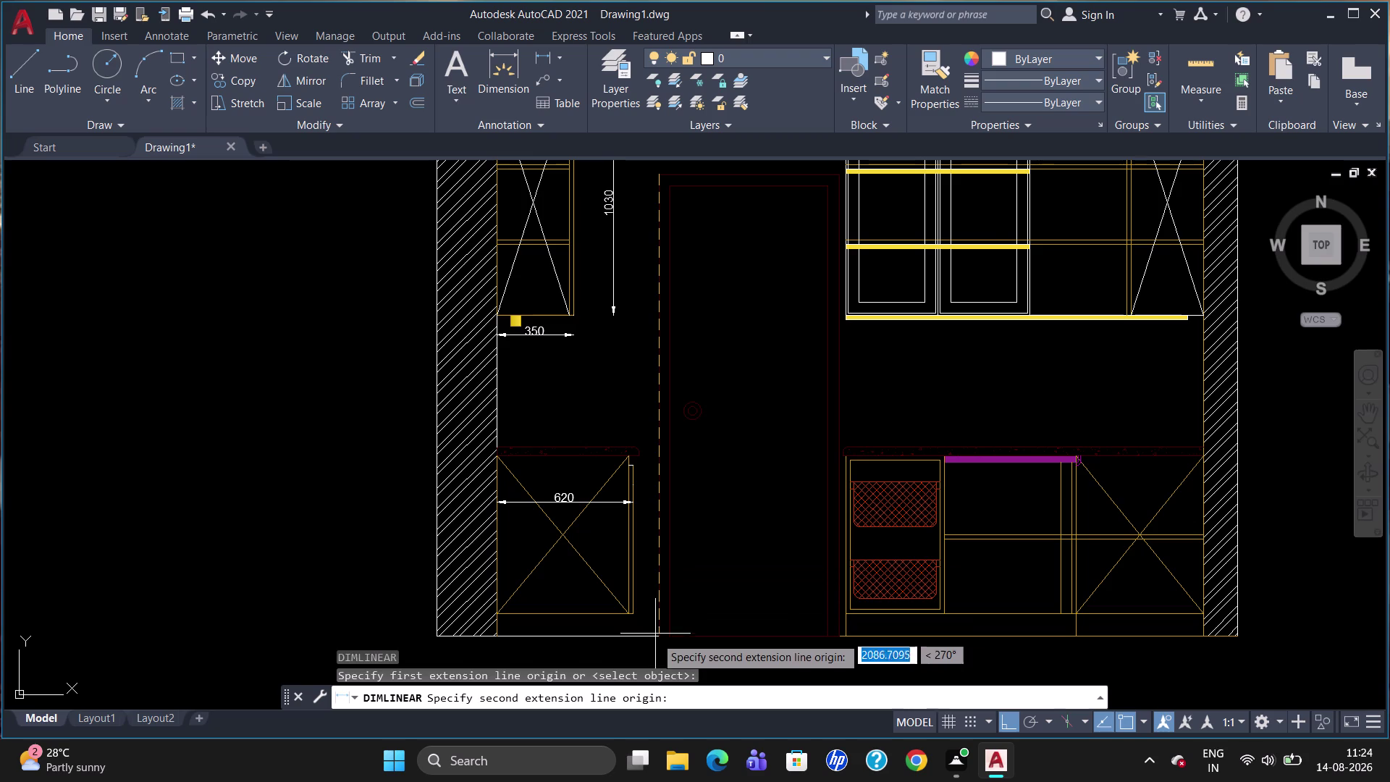
click(655, 637)
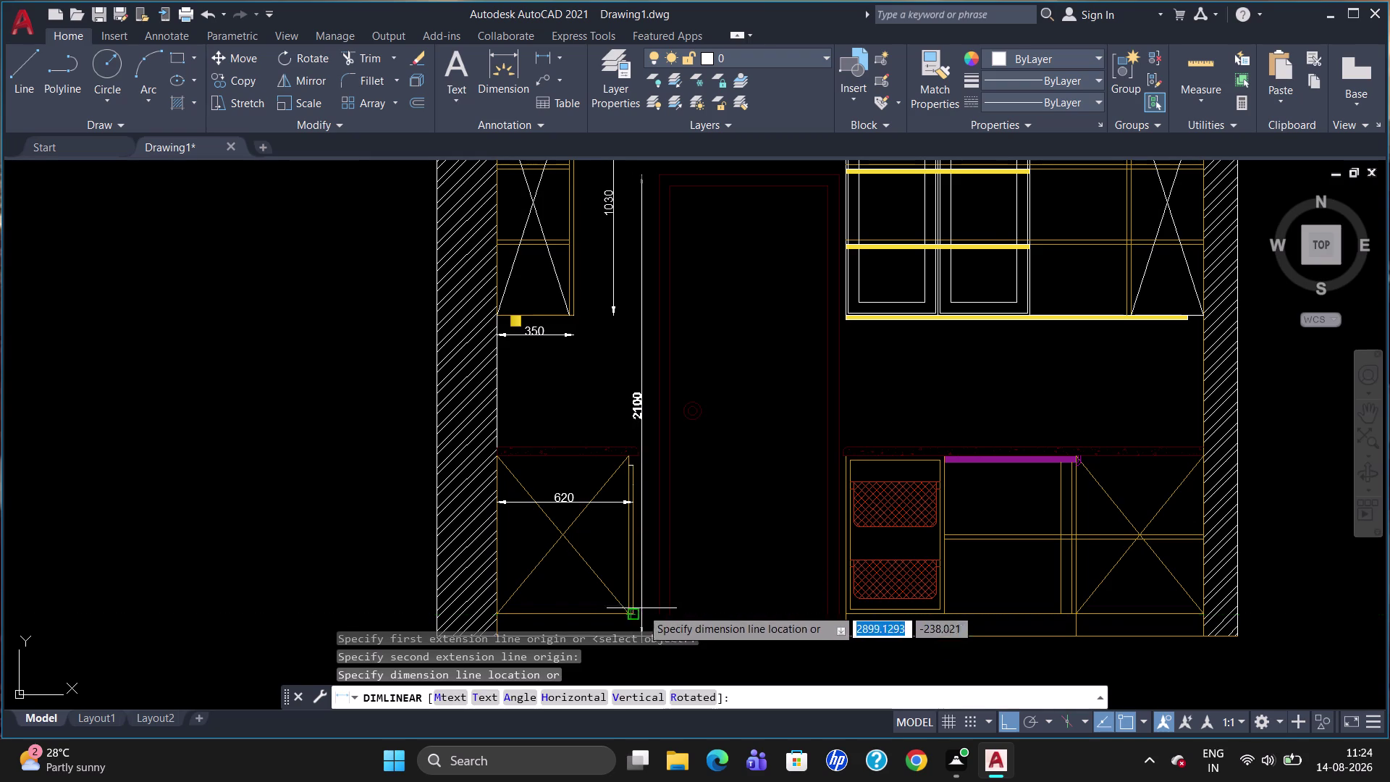
click(643, 606)
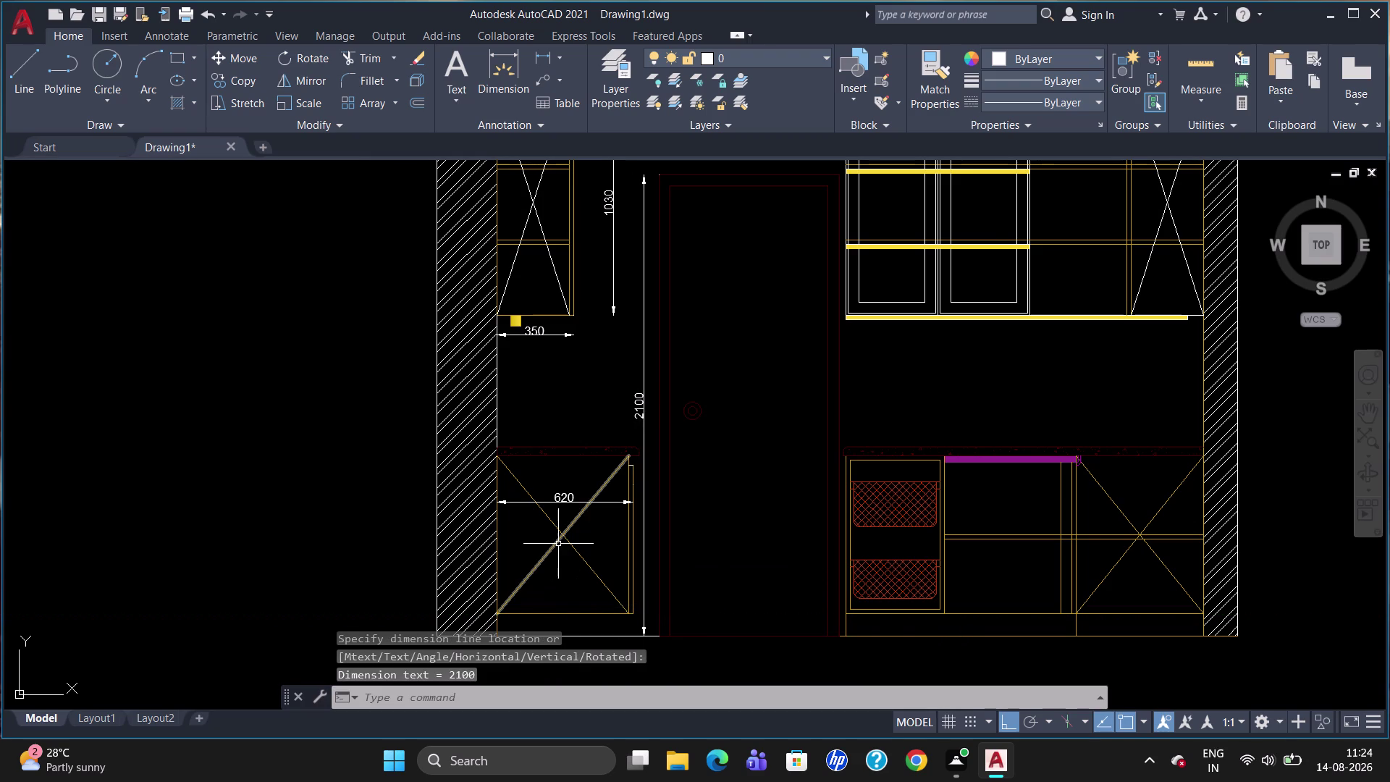
scroll(down, 3)
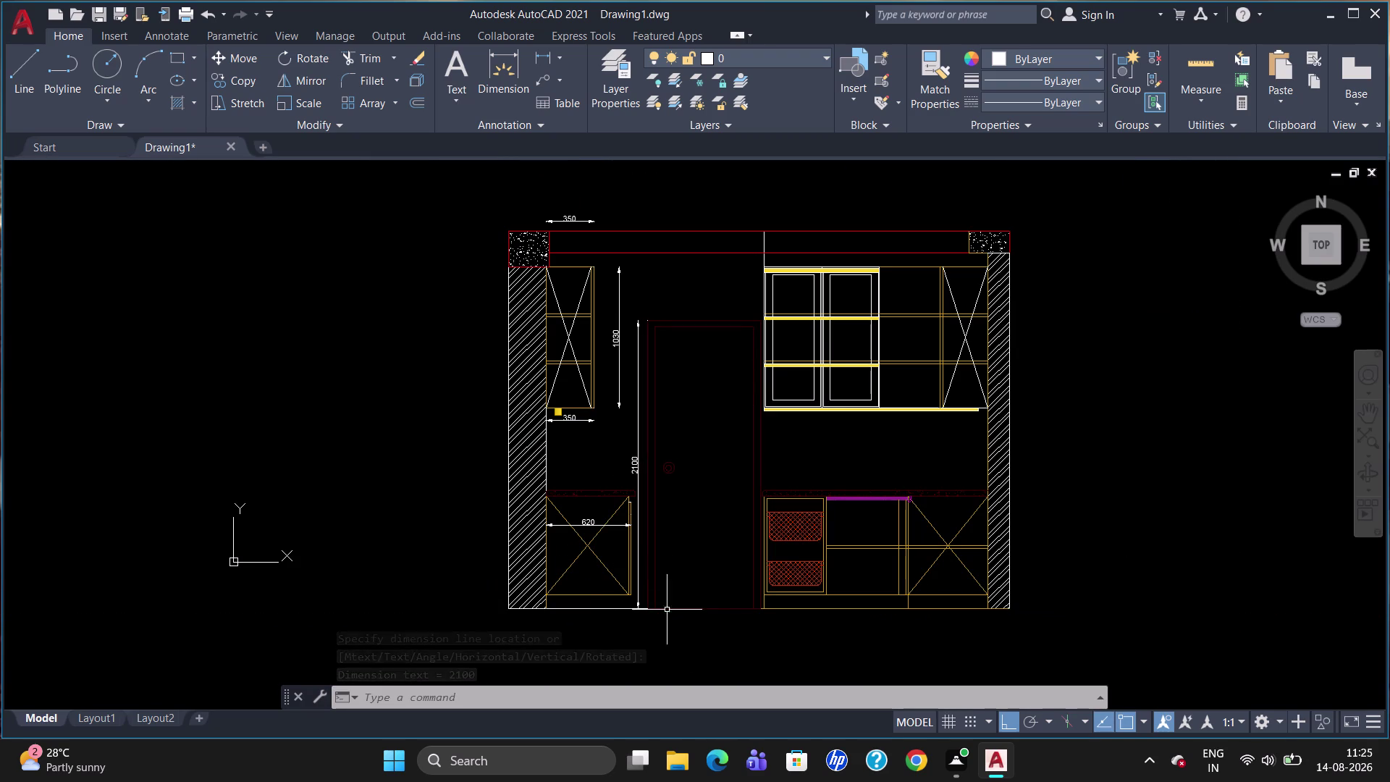
scroll(up, 3)
scroll(down, 3)
scroll(up, 3)
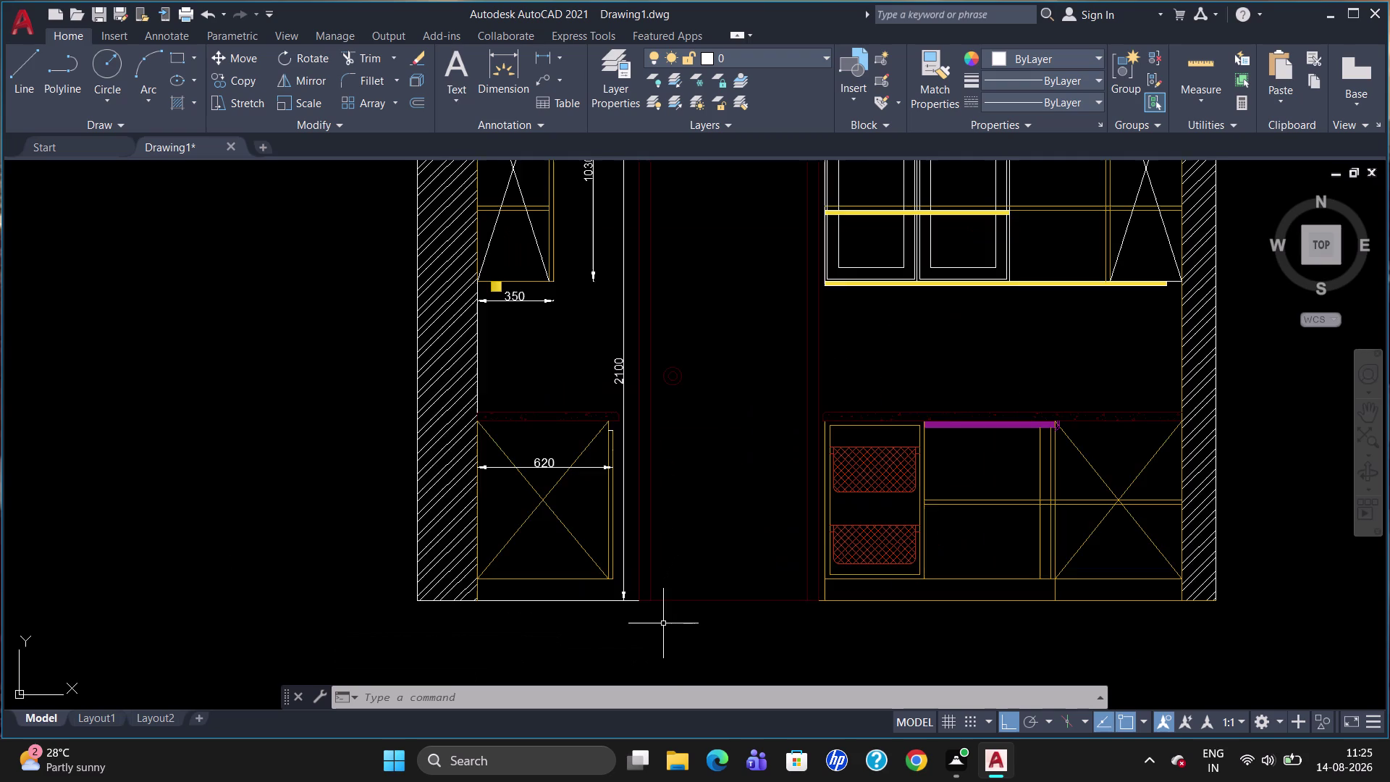
Place a 600 width dimension below the lower-left cabinet base.
text(d)
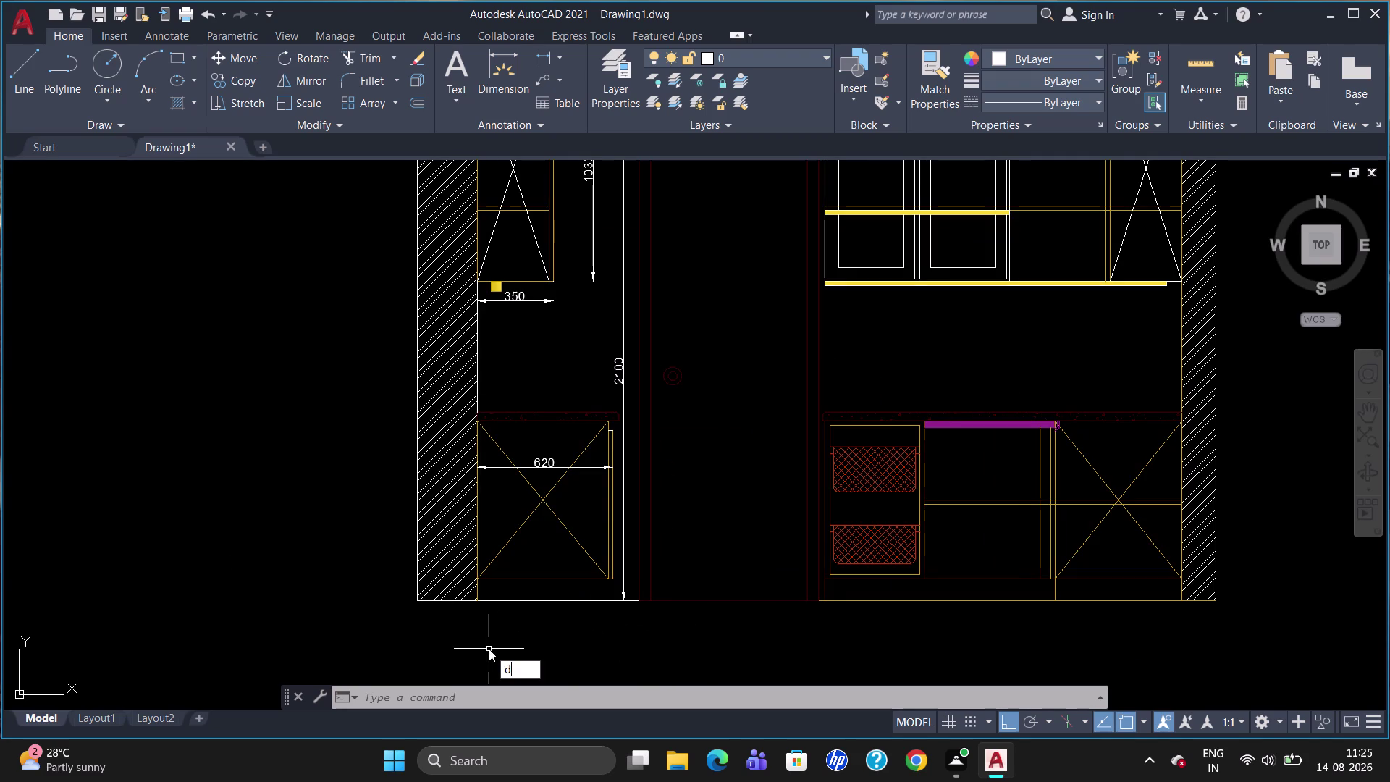
text(li)
key(Return)
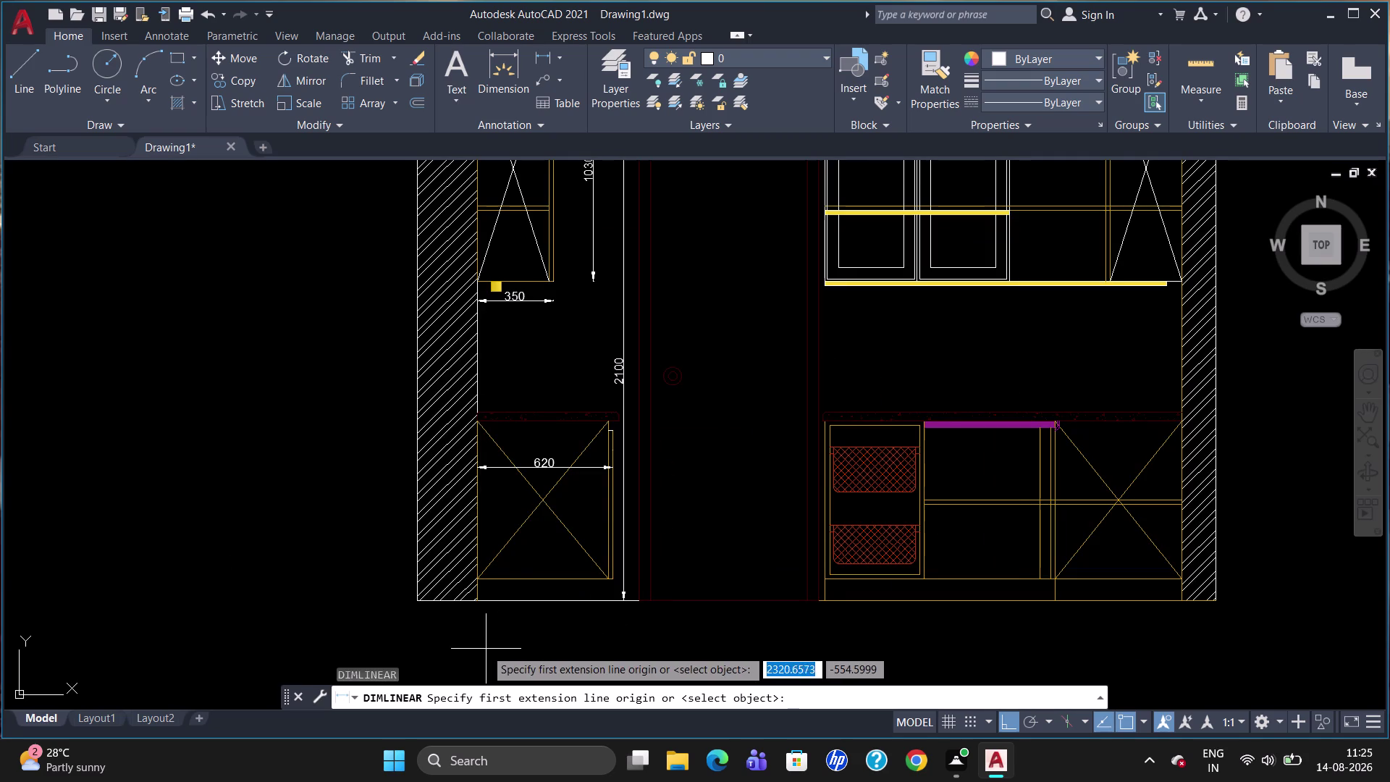
click(475, 602)
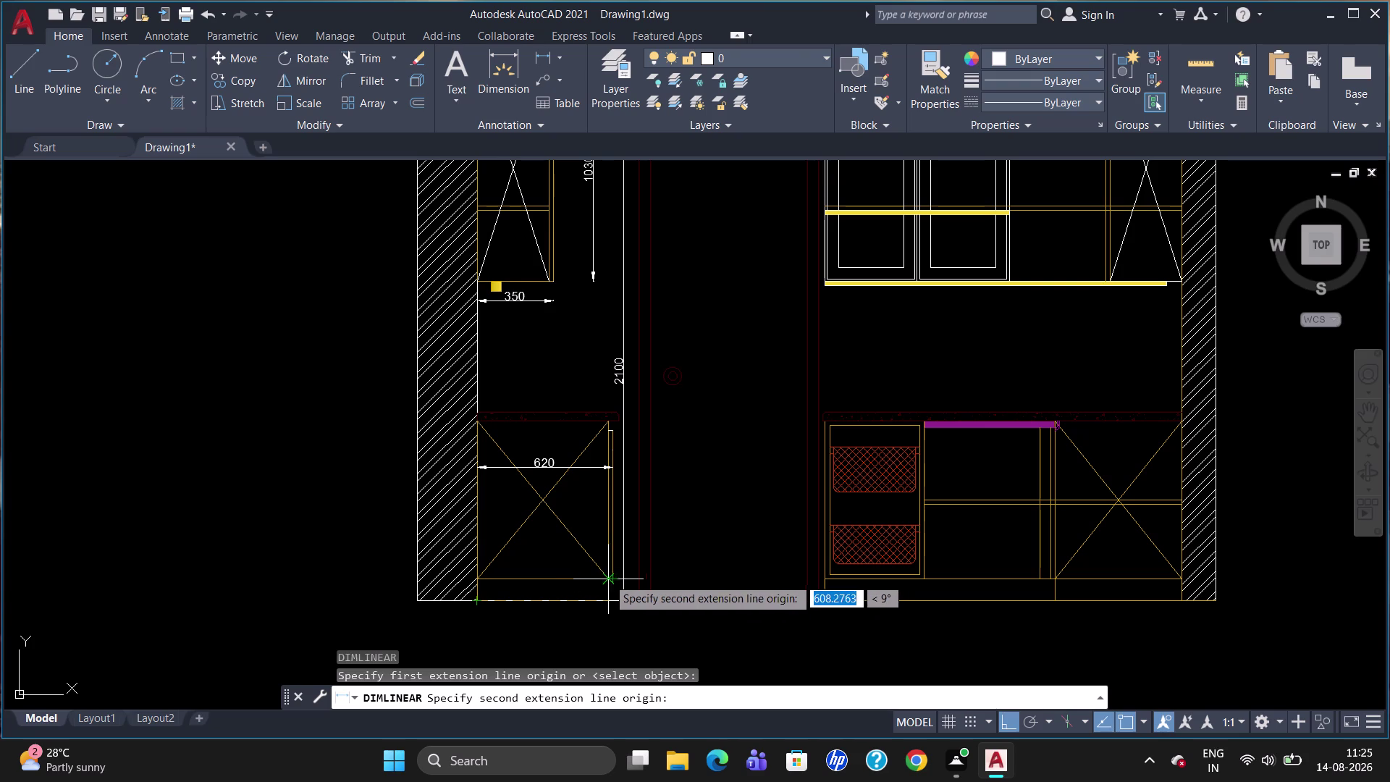
click(603, 578)
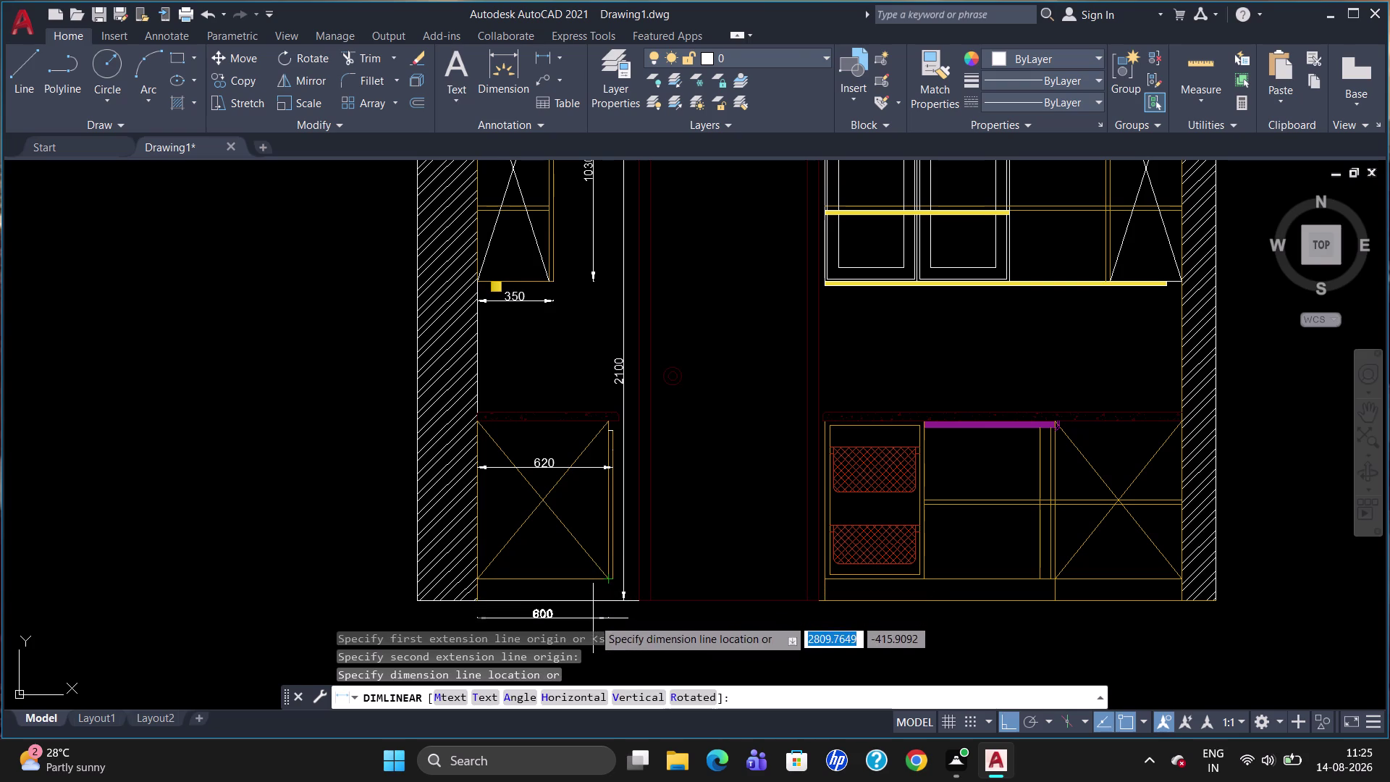
click(593, 618)
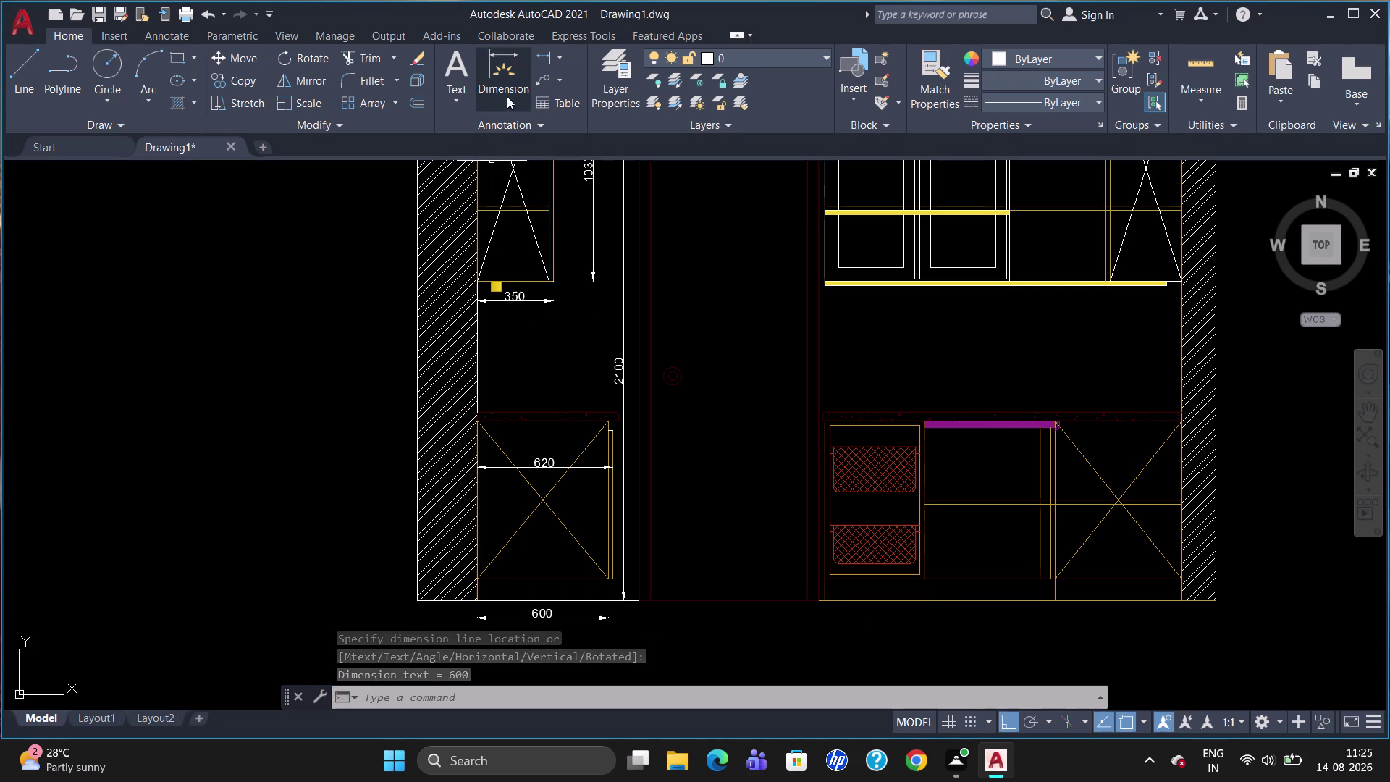
Try Annotate > Continue, cancel it, and start a new linear dimension with DLI.
click(186, 42)
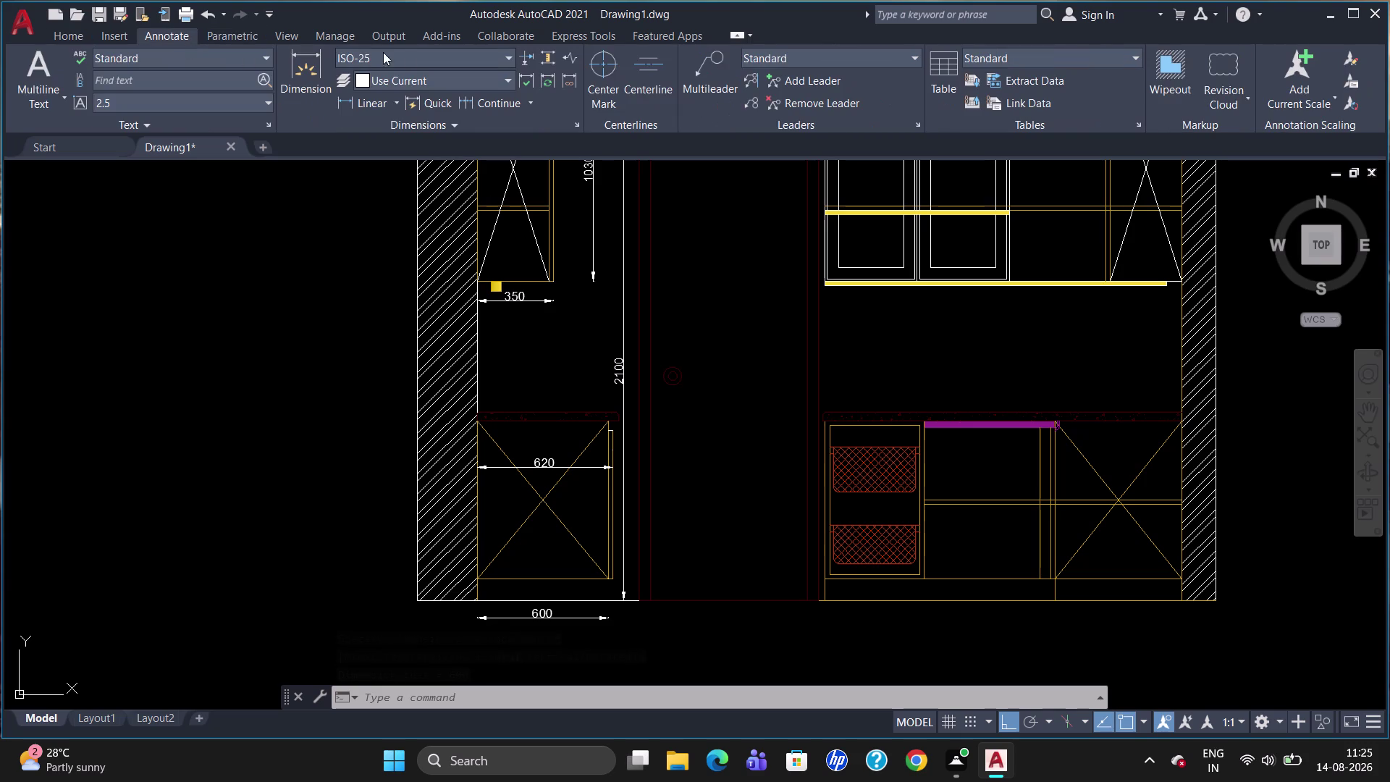
click(493, 100)
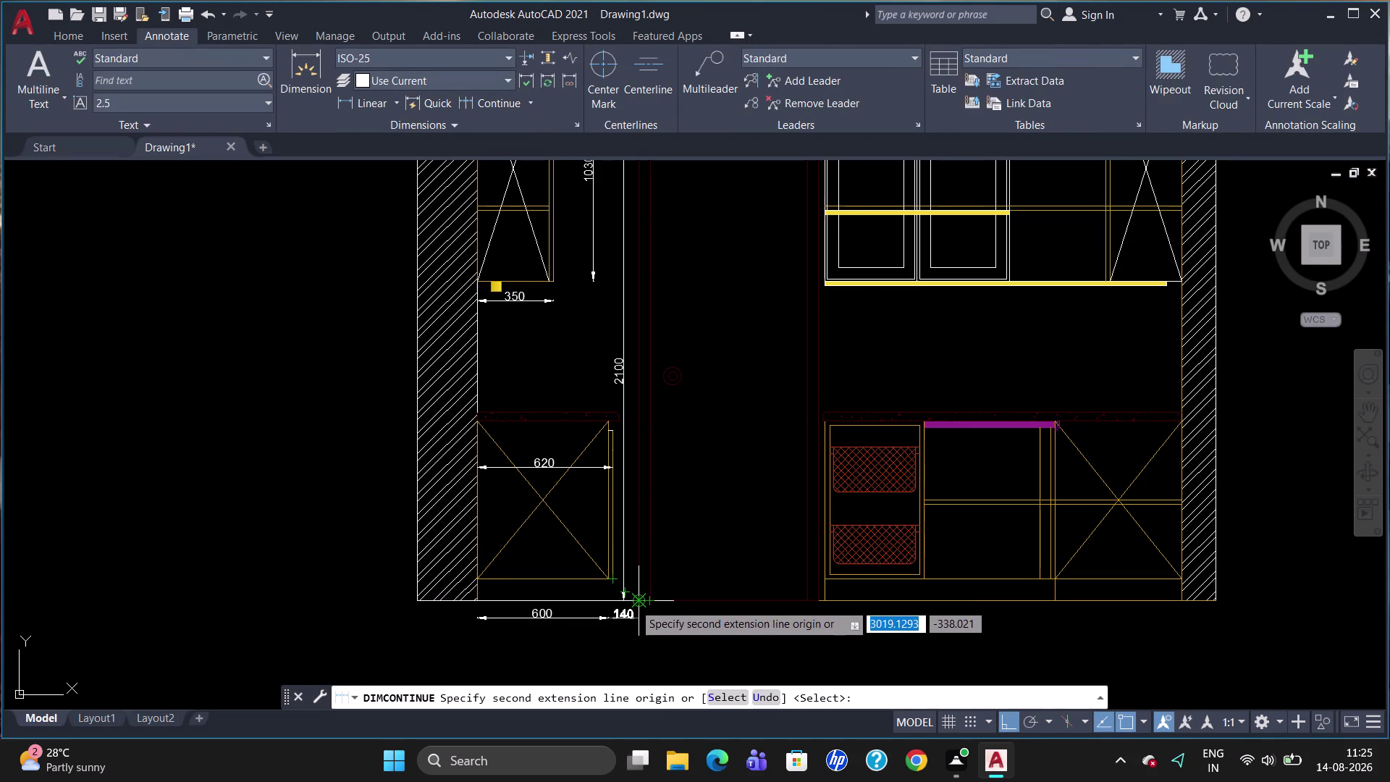
key(Escape)
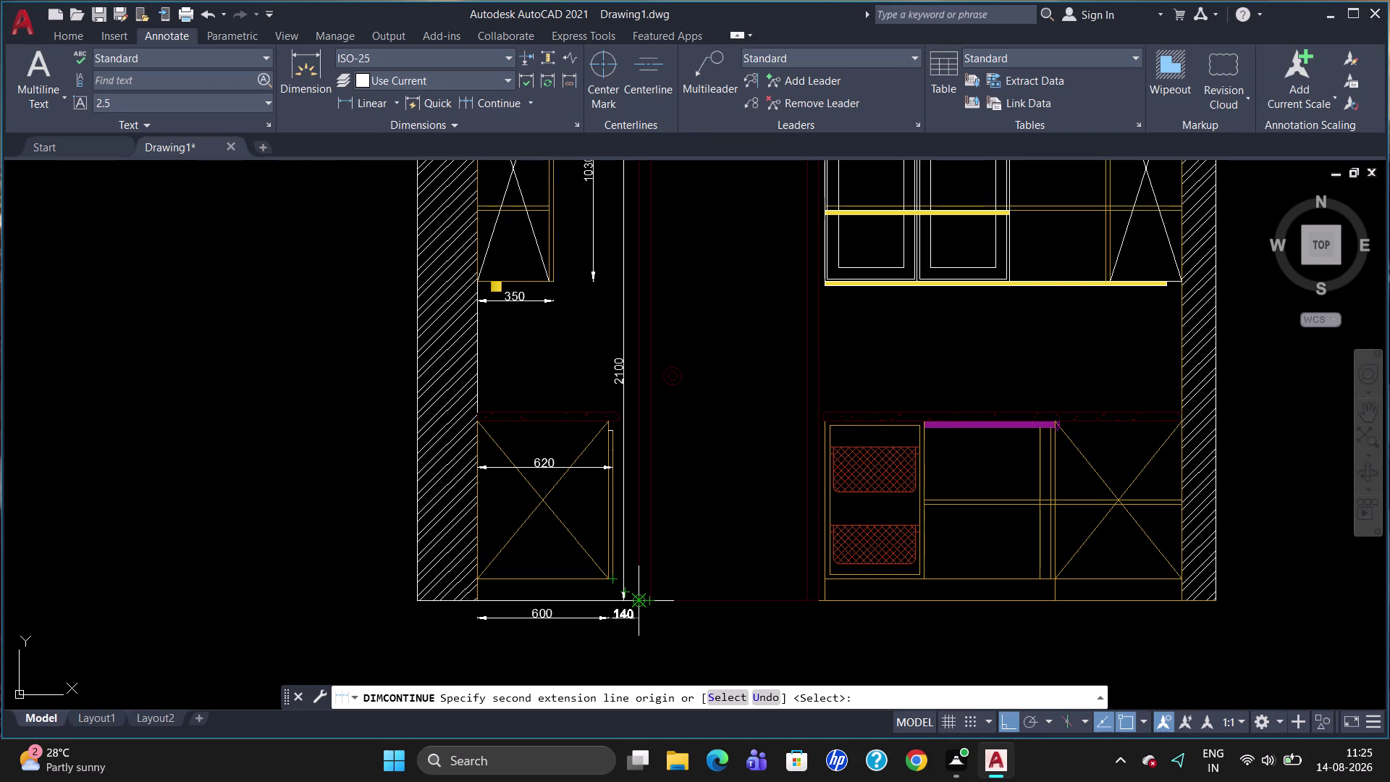
key(f)
key(BackSpace)
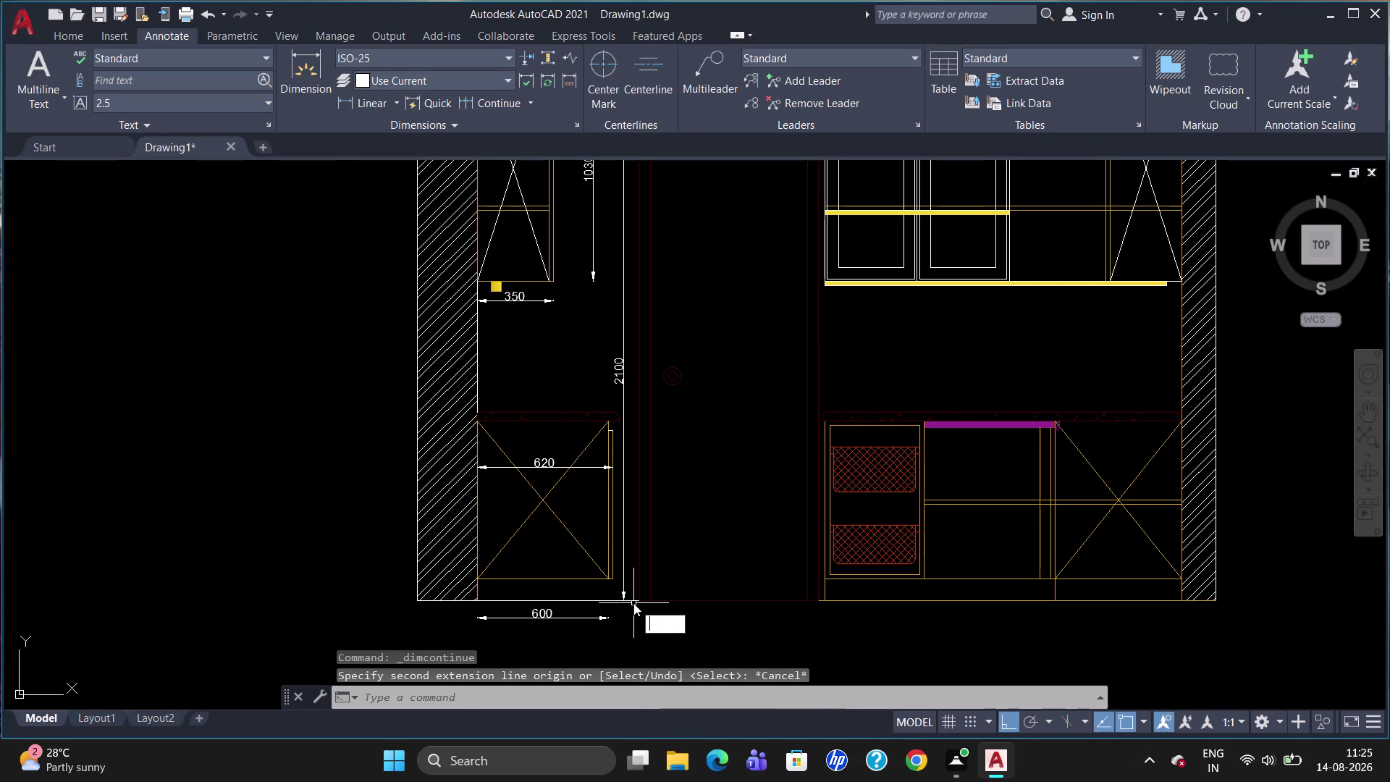
text(dli)
key(Return)
scroll(up, 3)
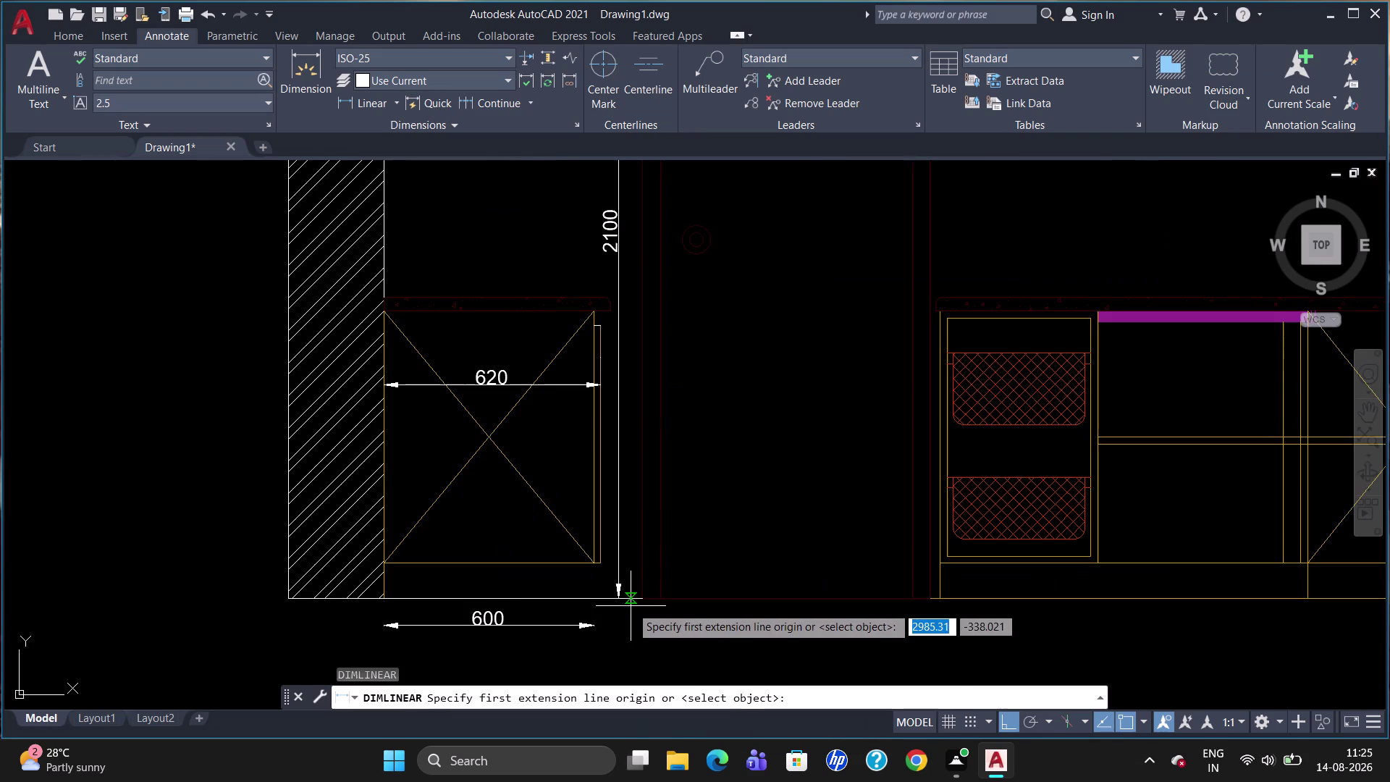
Place a 120 dimension to the door frame beside the 600 one.
click(603, 566)
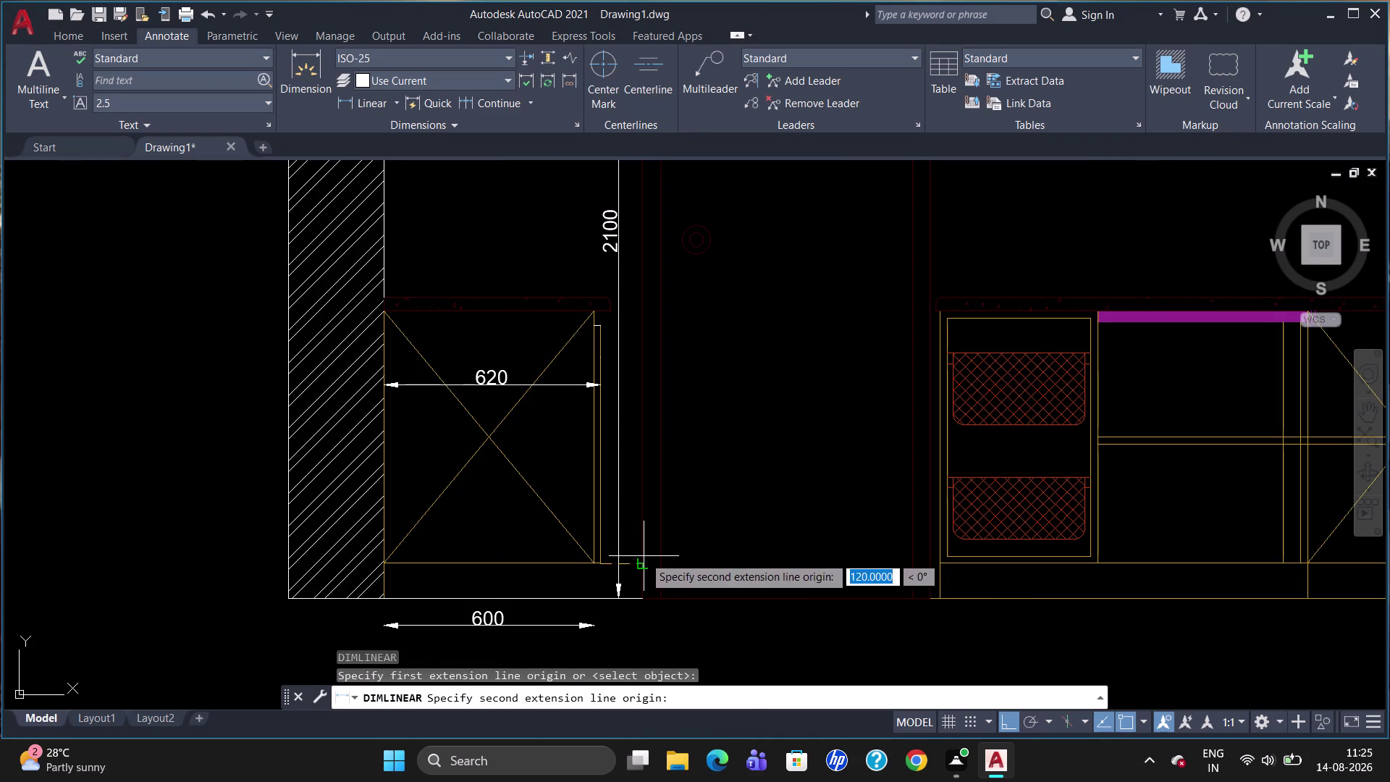
click(643, 557)
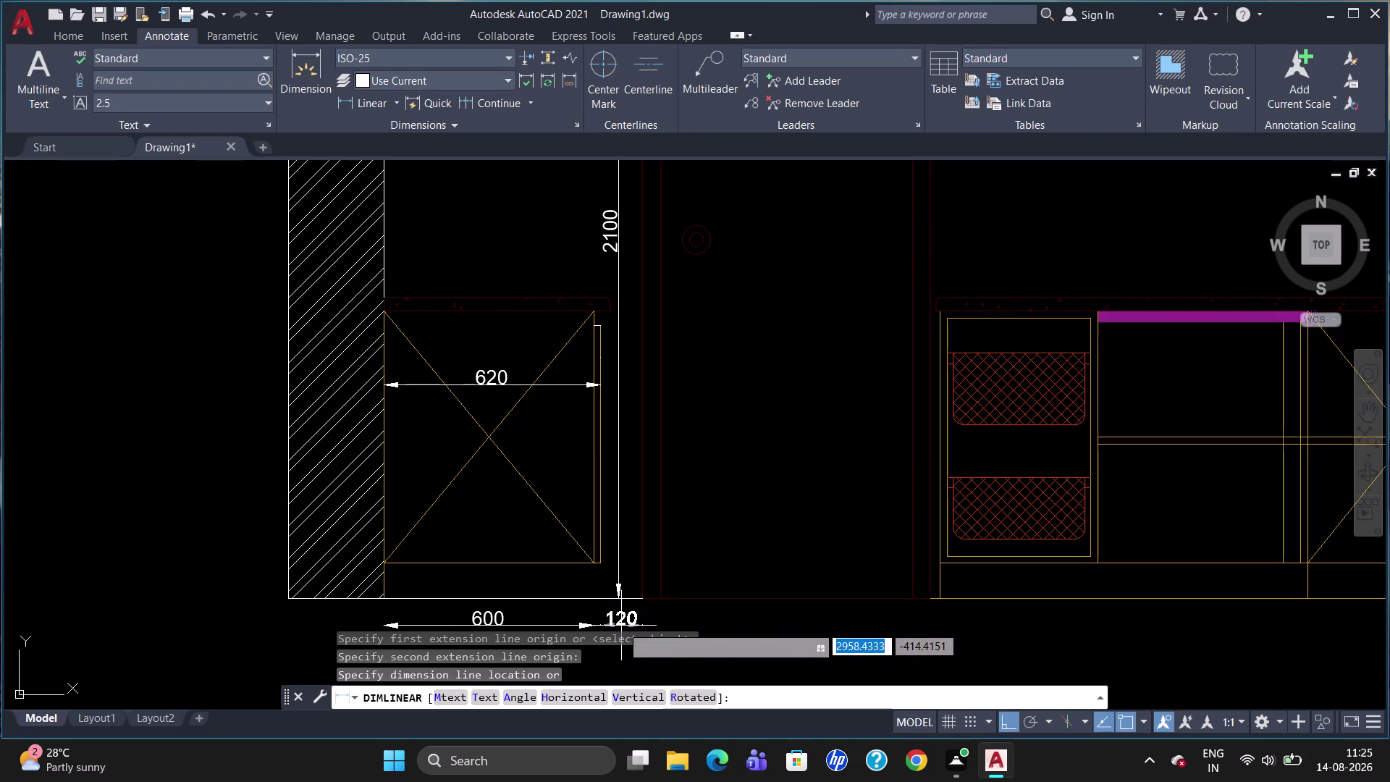
click(621, 625)
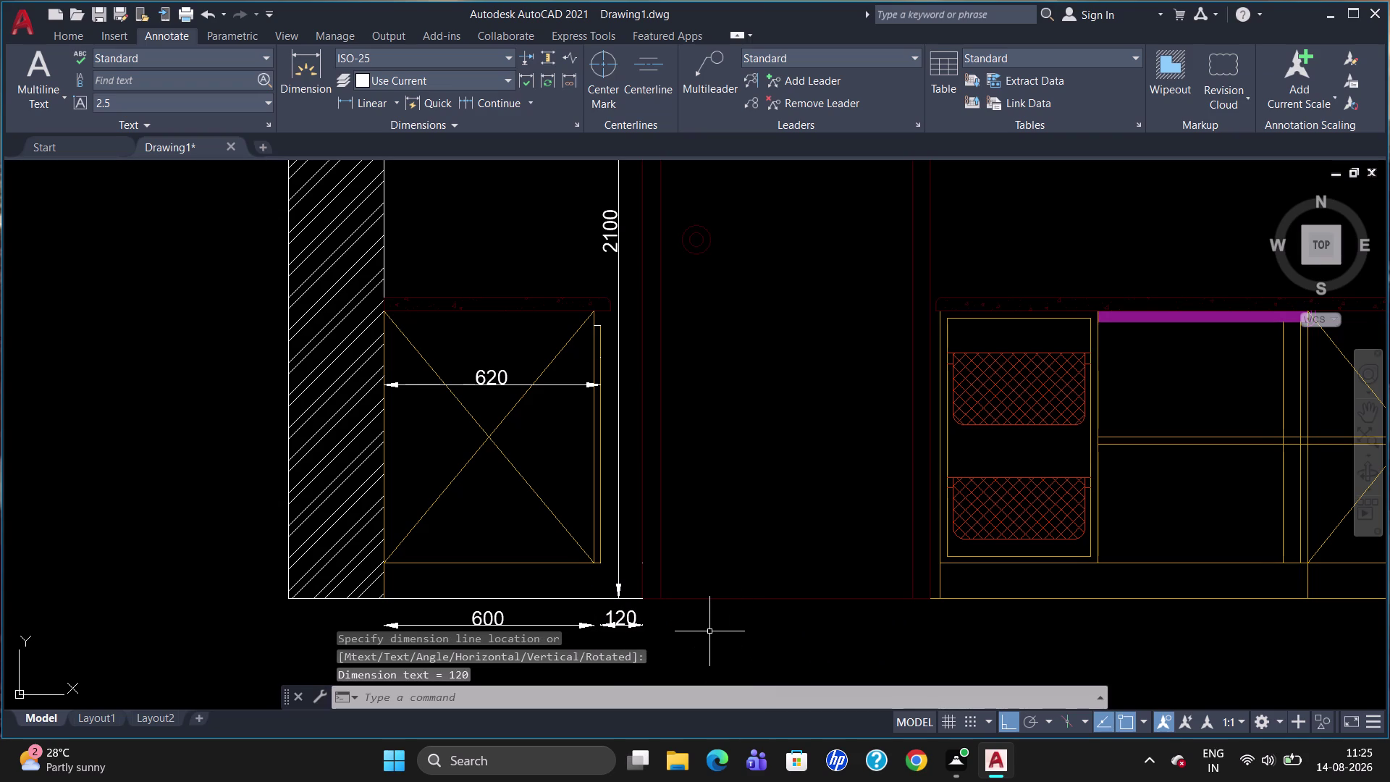
Continue the chain with 820, 30, 450, 530 and 50 segments, then end it.
click(492, 99)
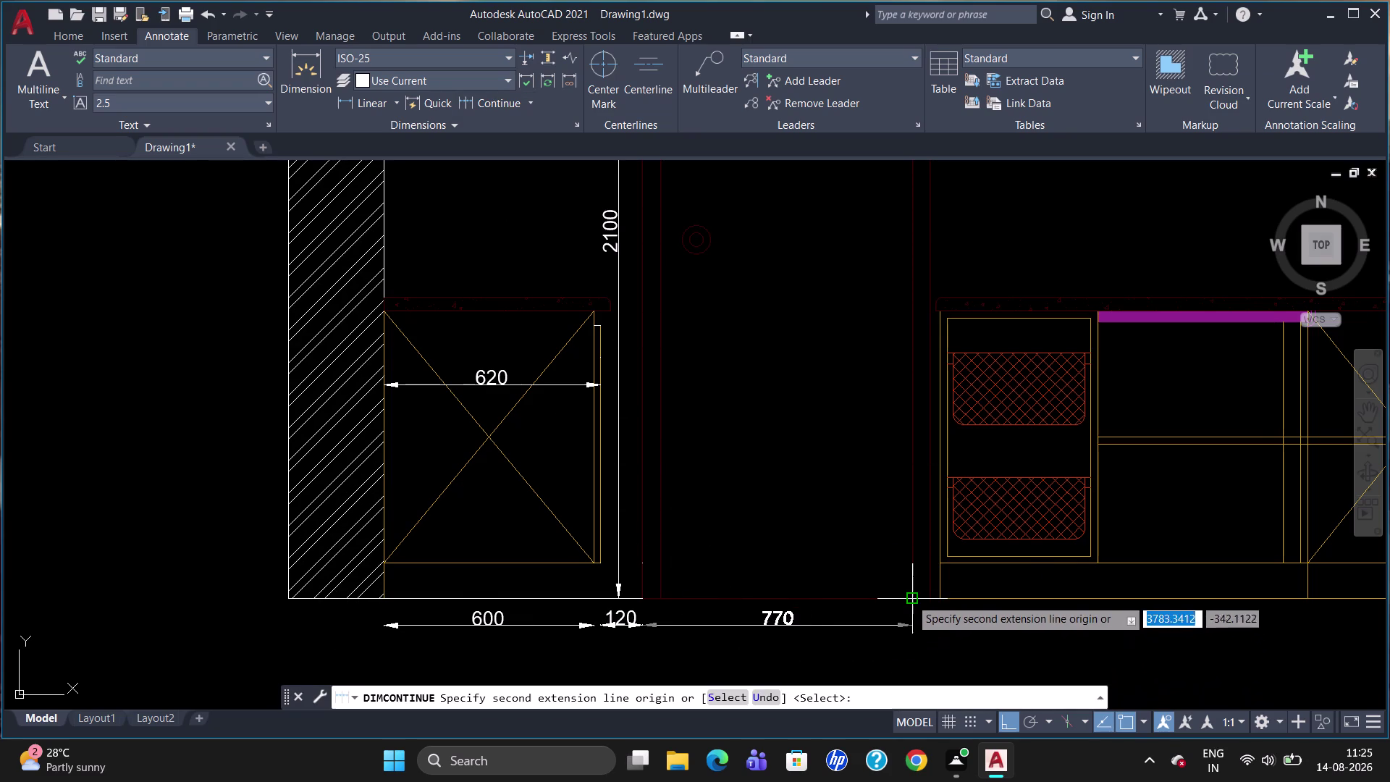
click(930, 599)
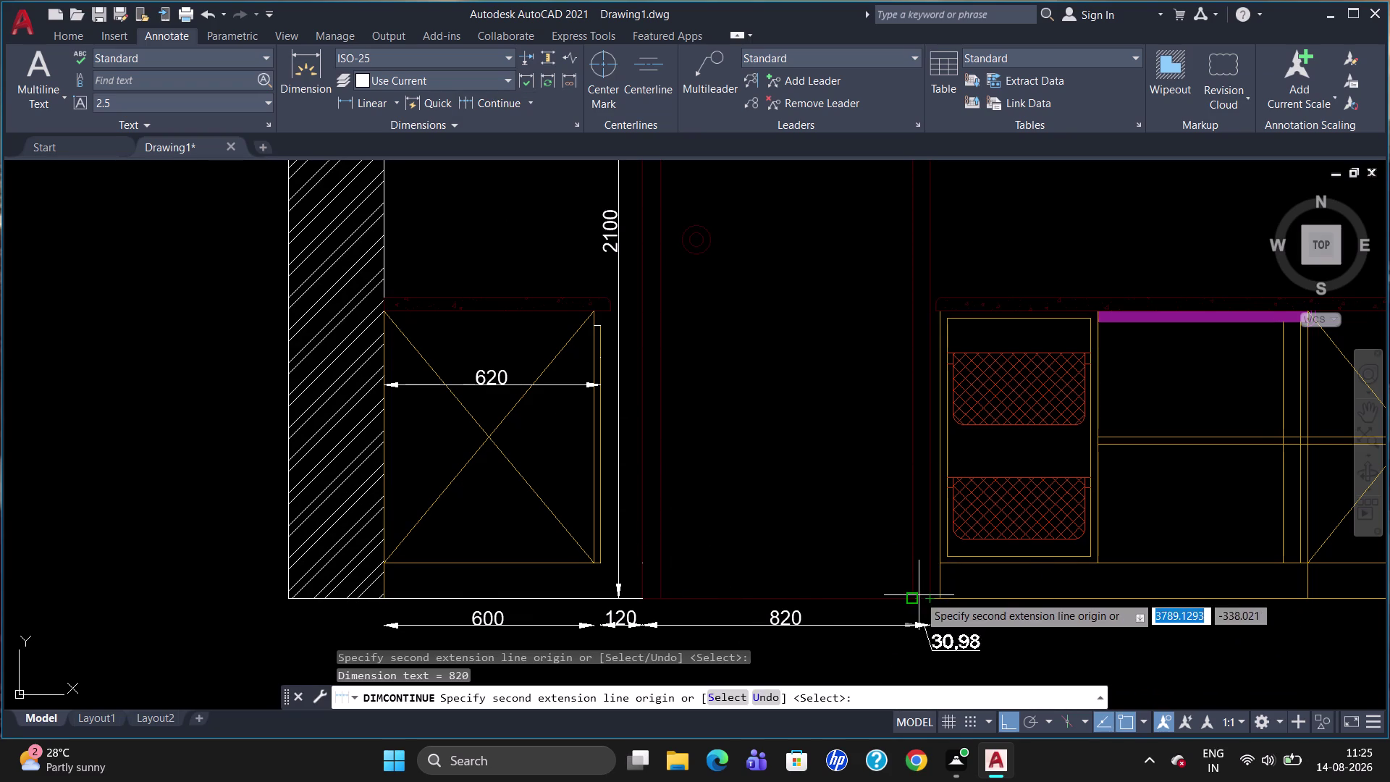
click(945, 596)
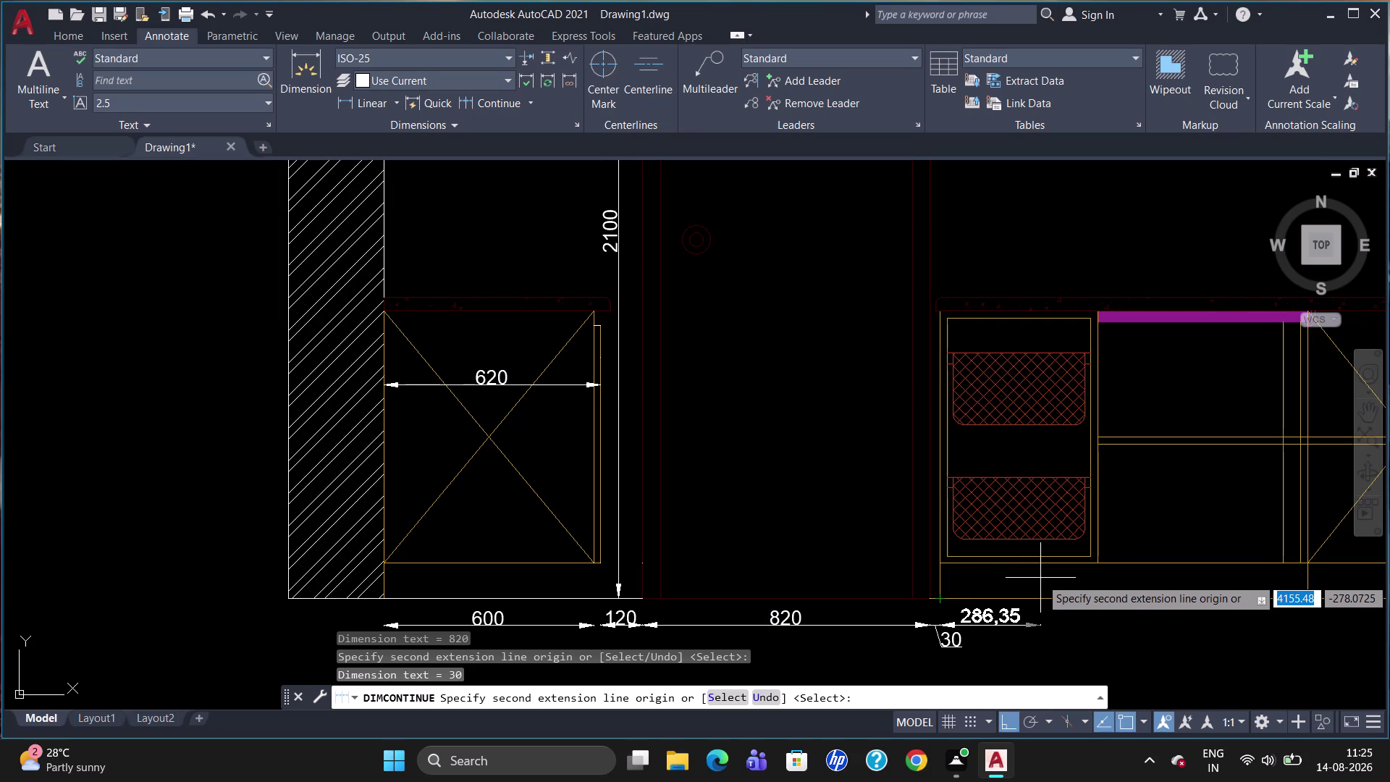
click(1099, 562)
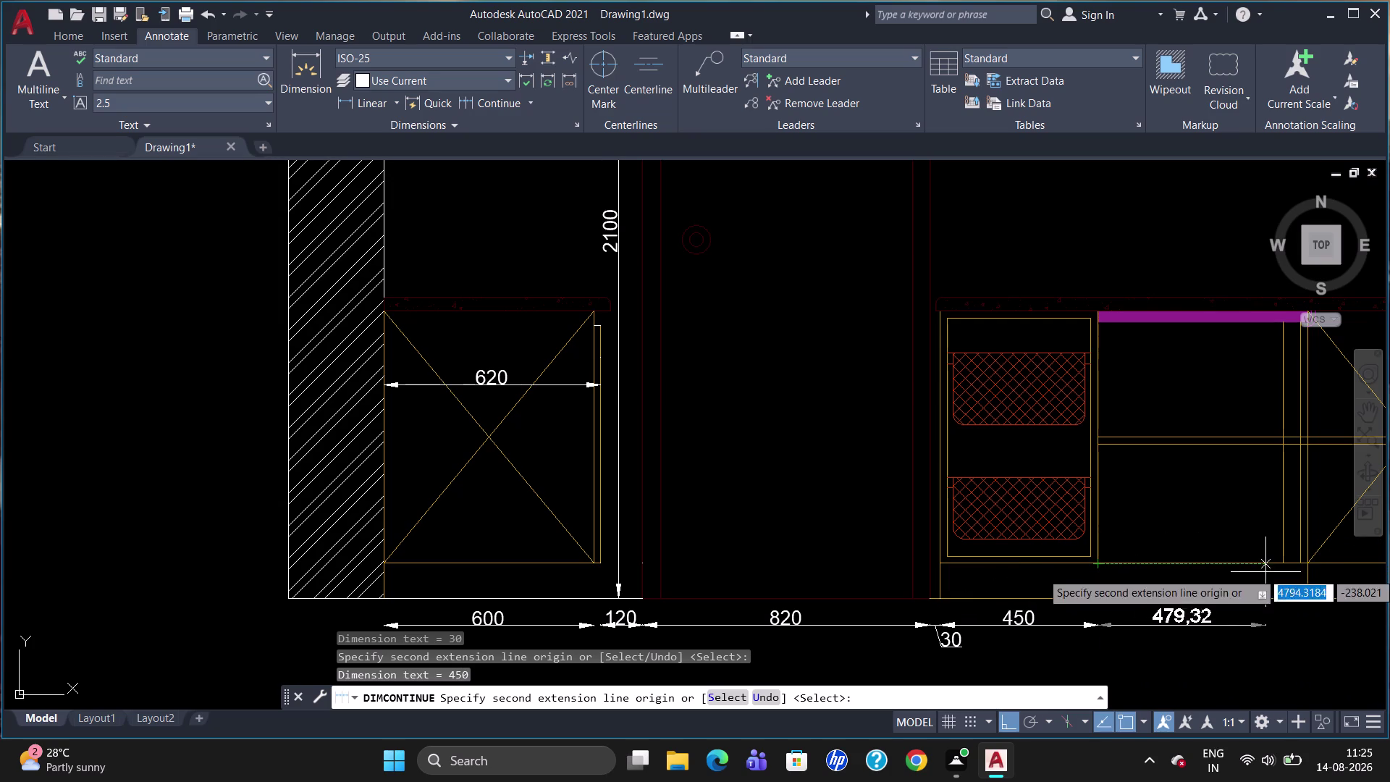
click(1284, 564)
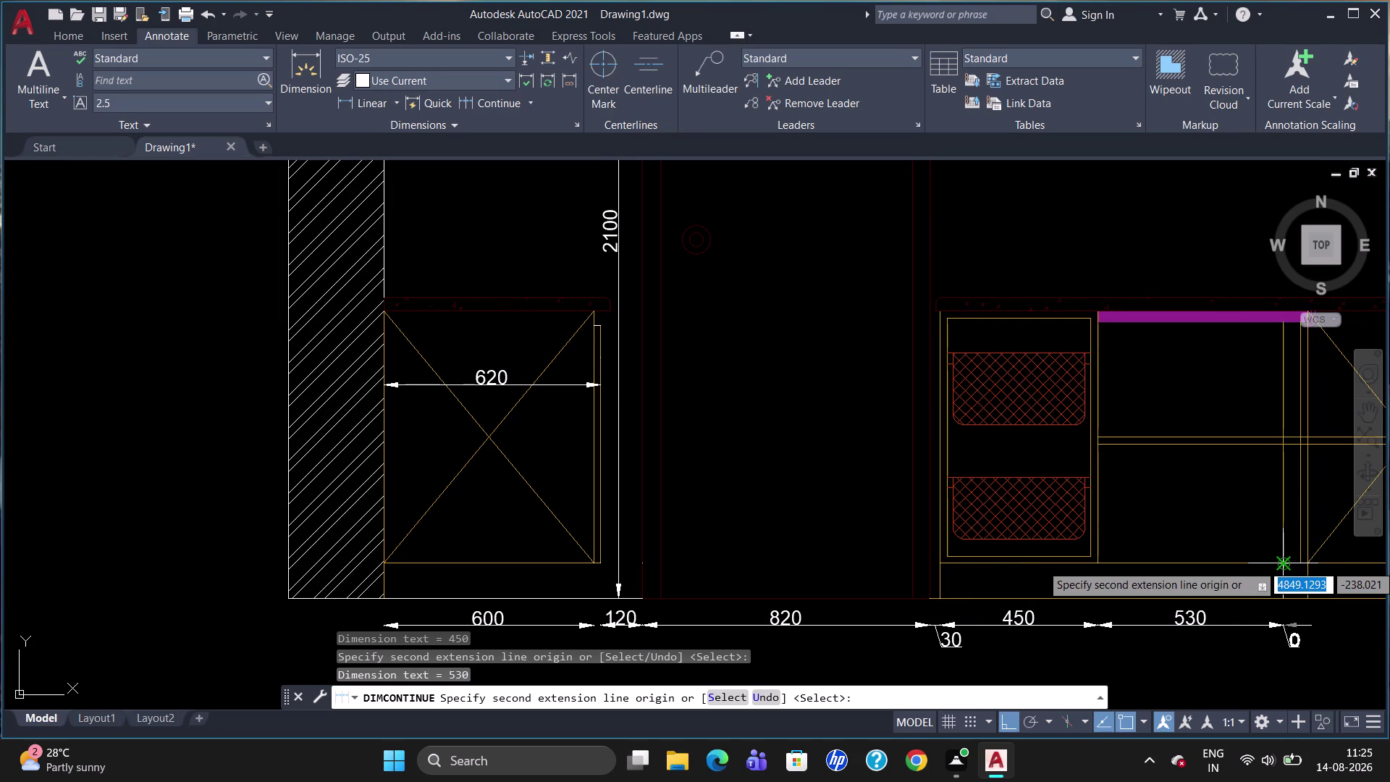
click(1303, 560)
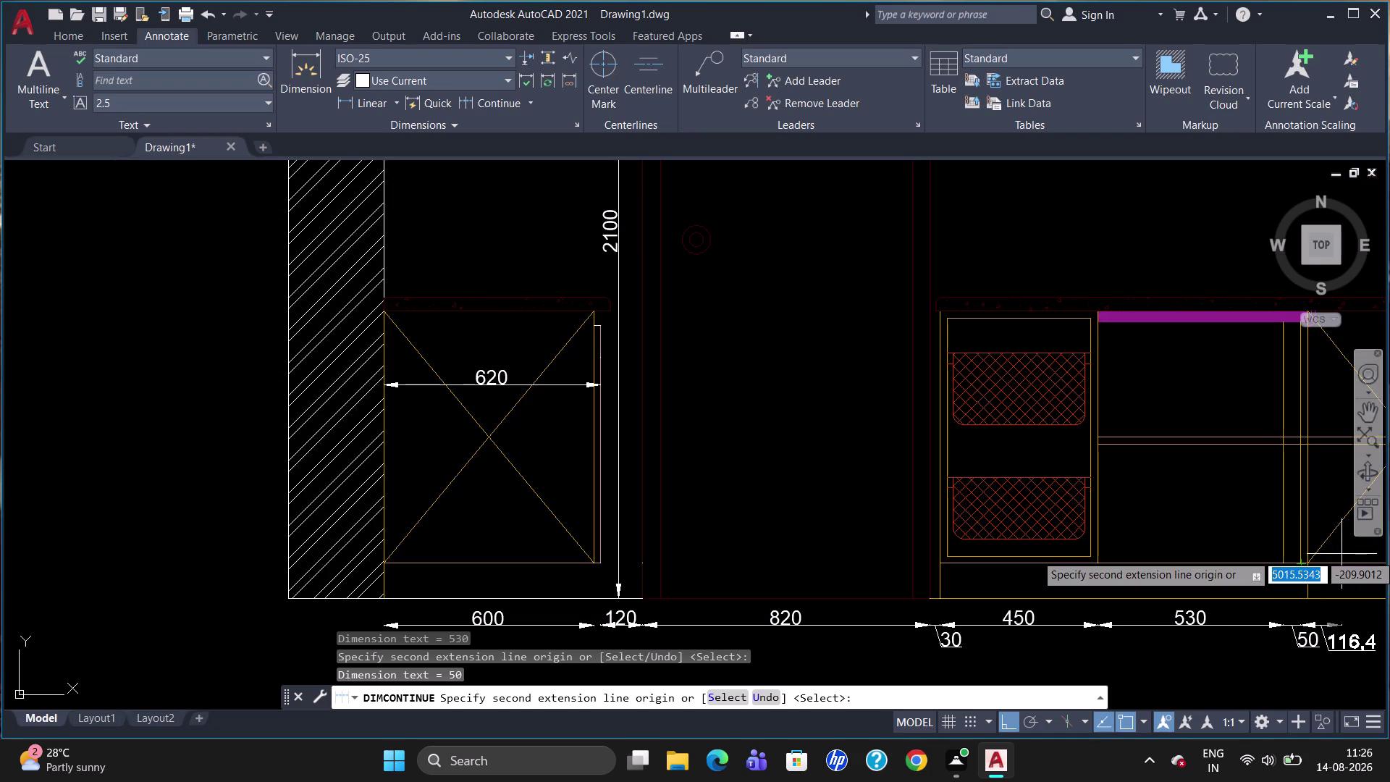
key(Escape)
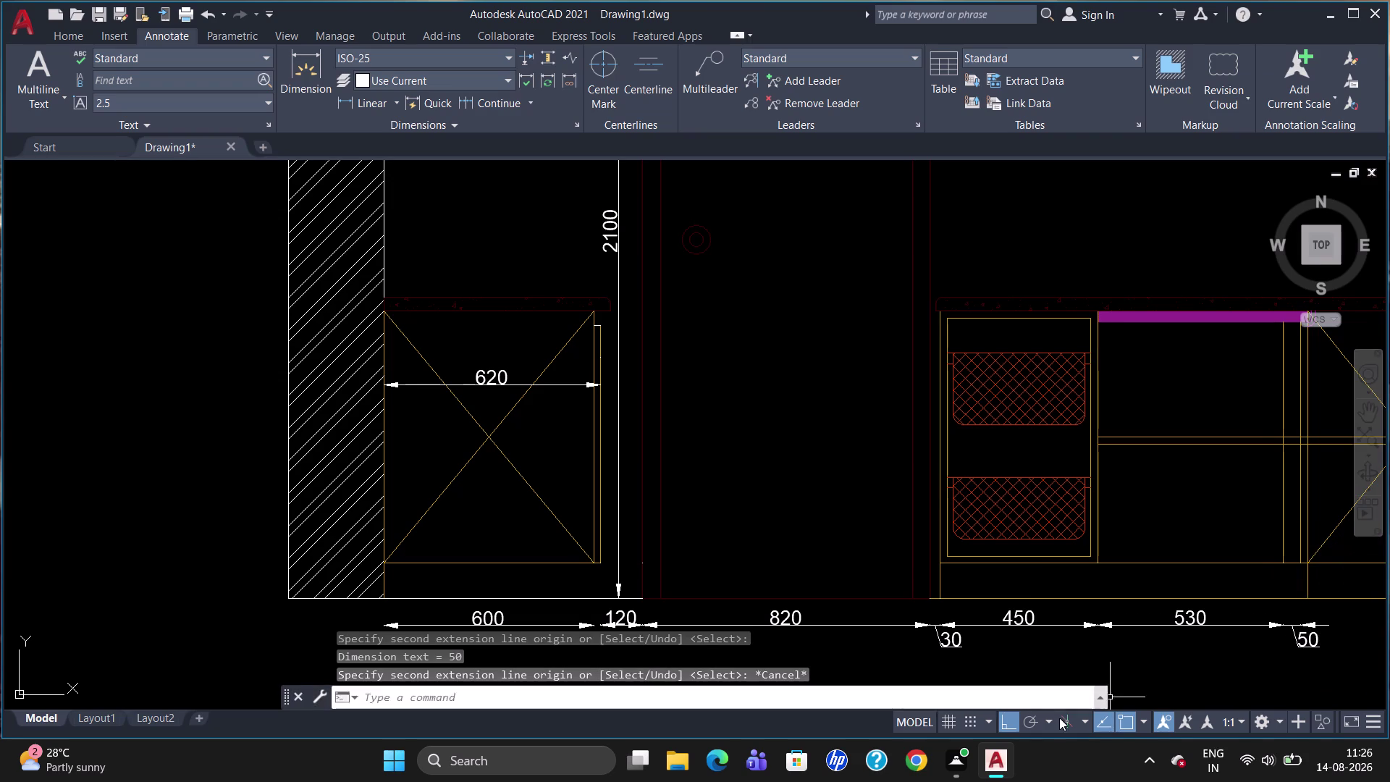
click(942, 636)
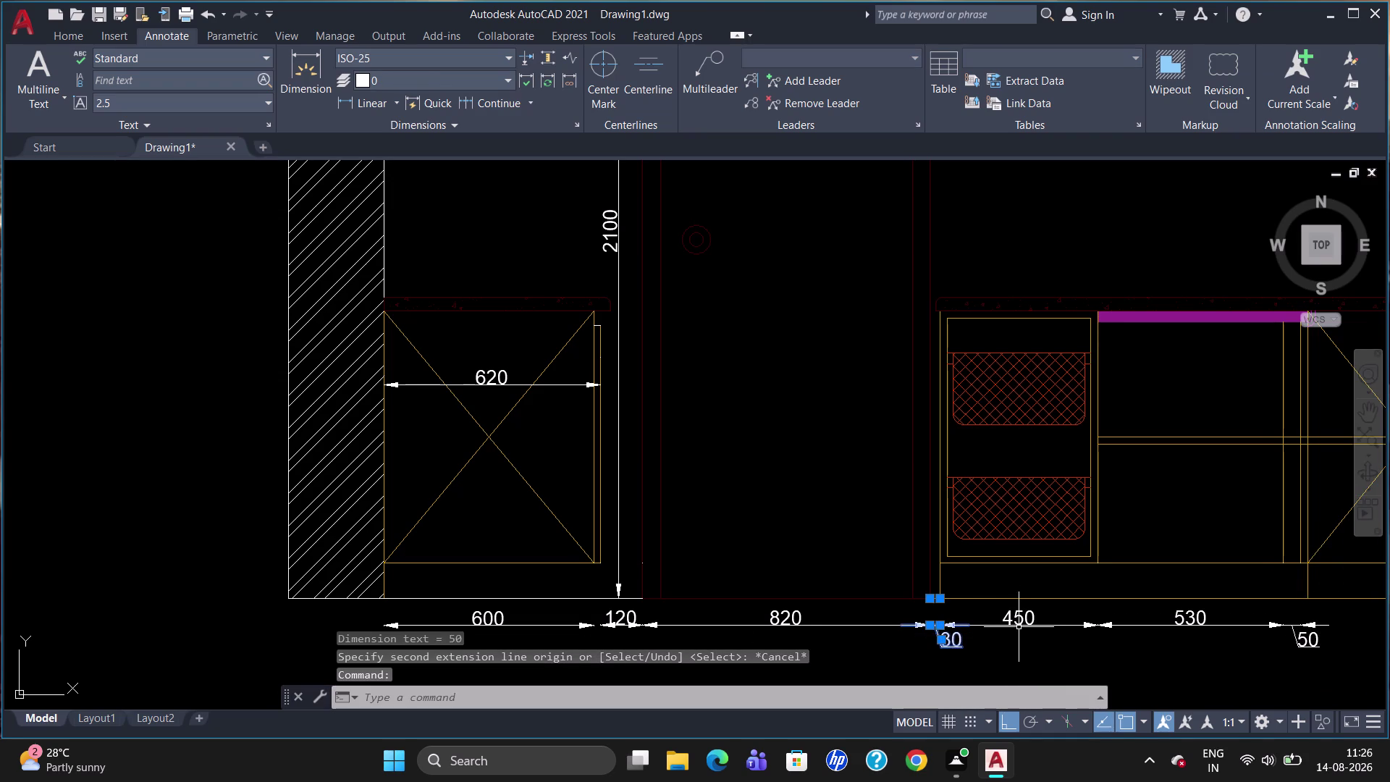
Clear the selection near the 50 dimension and zoom the view.
click(1019, 621)
click(1172, 622)
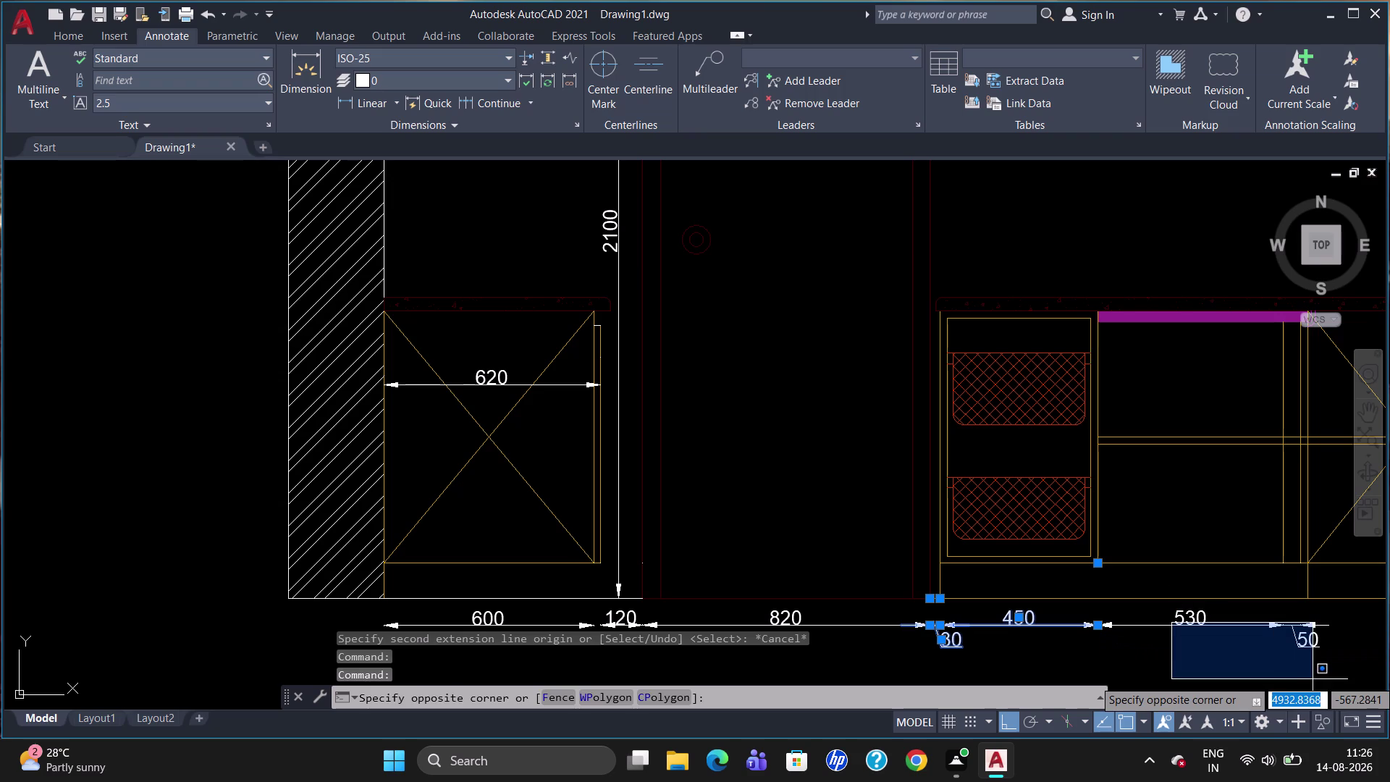
key(Escape)
key(Escape)
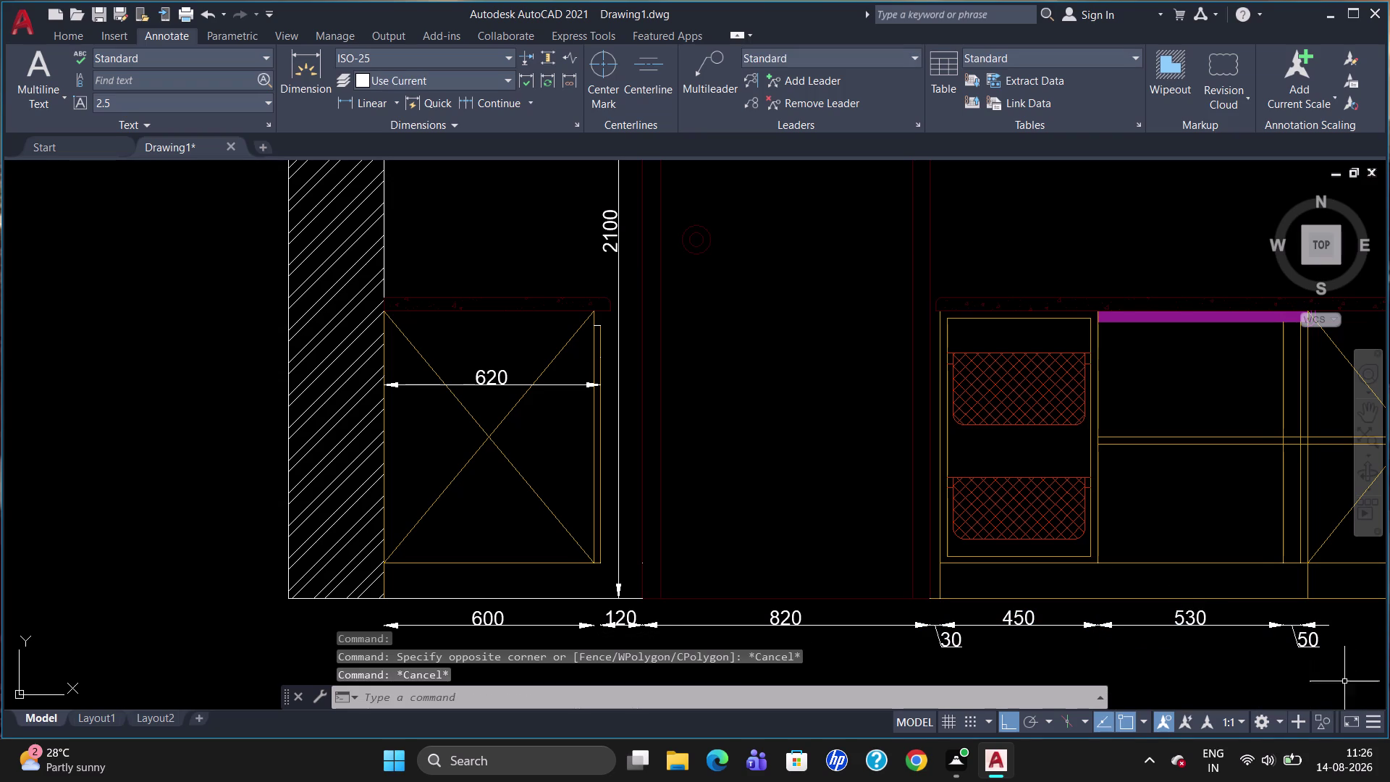
scroll(up, 3)
scroll(down, 3)
scroll(up, 3)
scroll(down, 3)
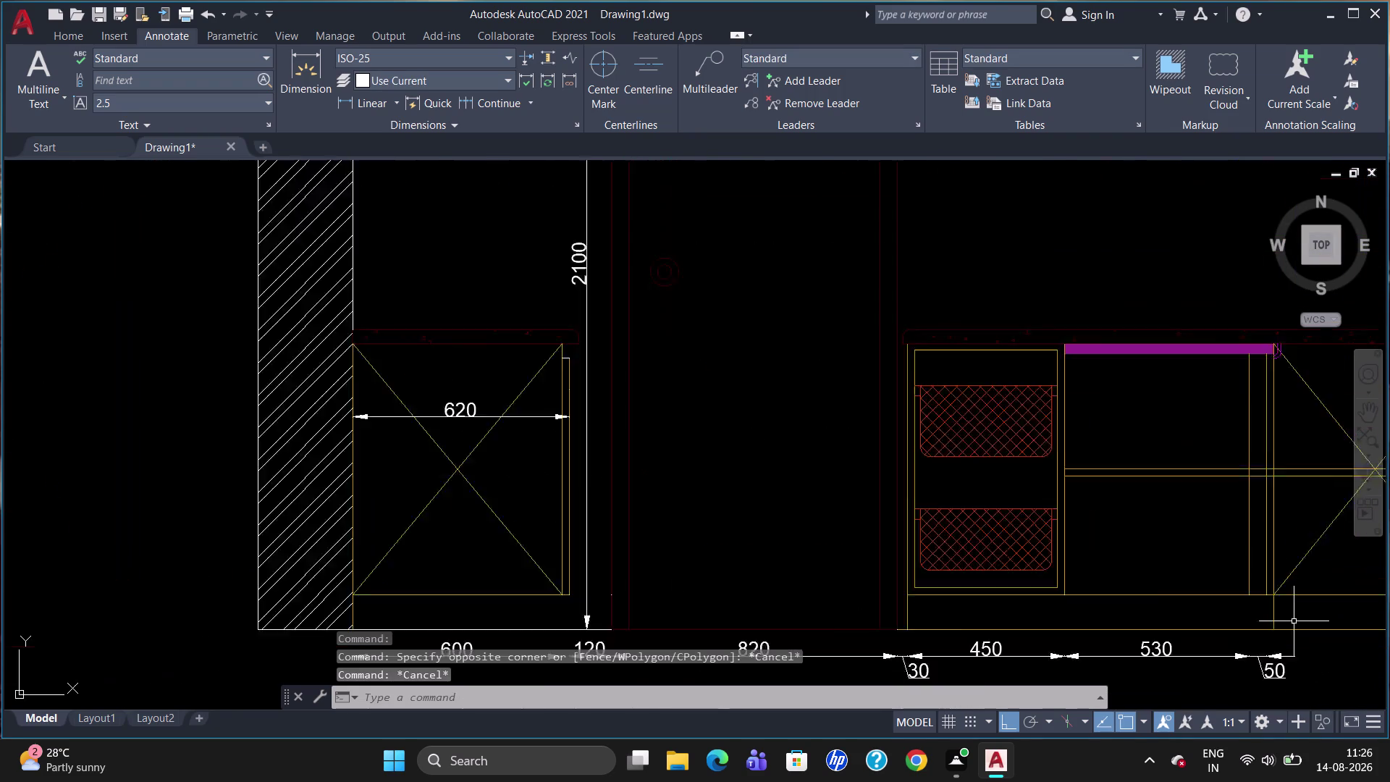
scroll(down, 3)
scroll(up, 3)
scroll(down, 3)
scroll(up, 3)
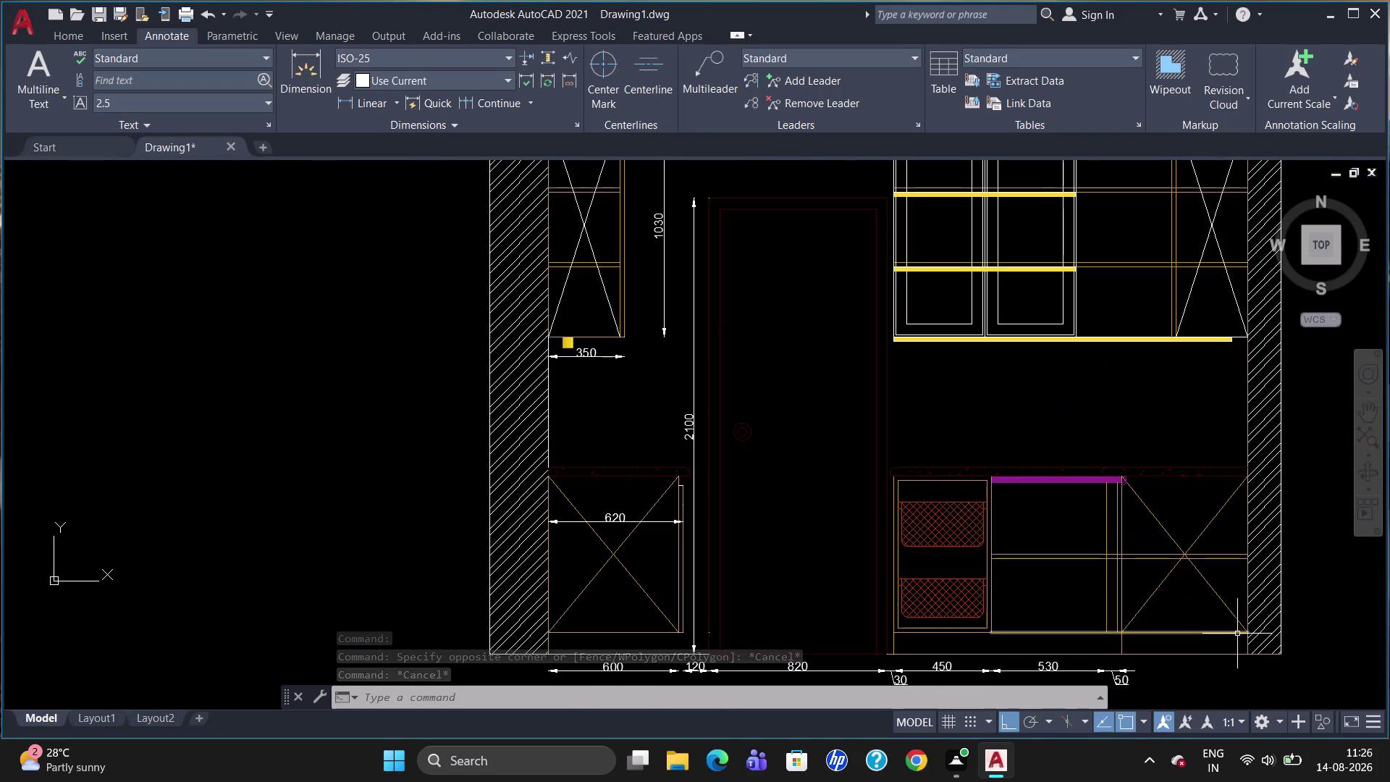
Continue the chain with a final 600 width ending at the right wall.
click(500, 99)
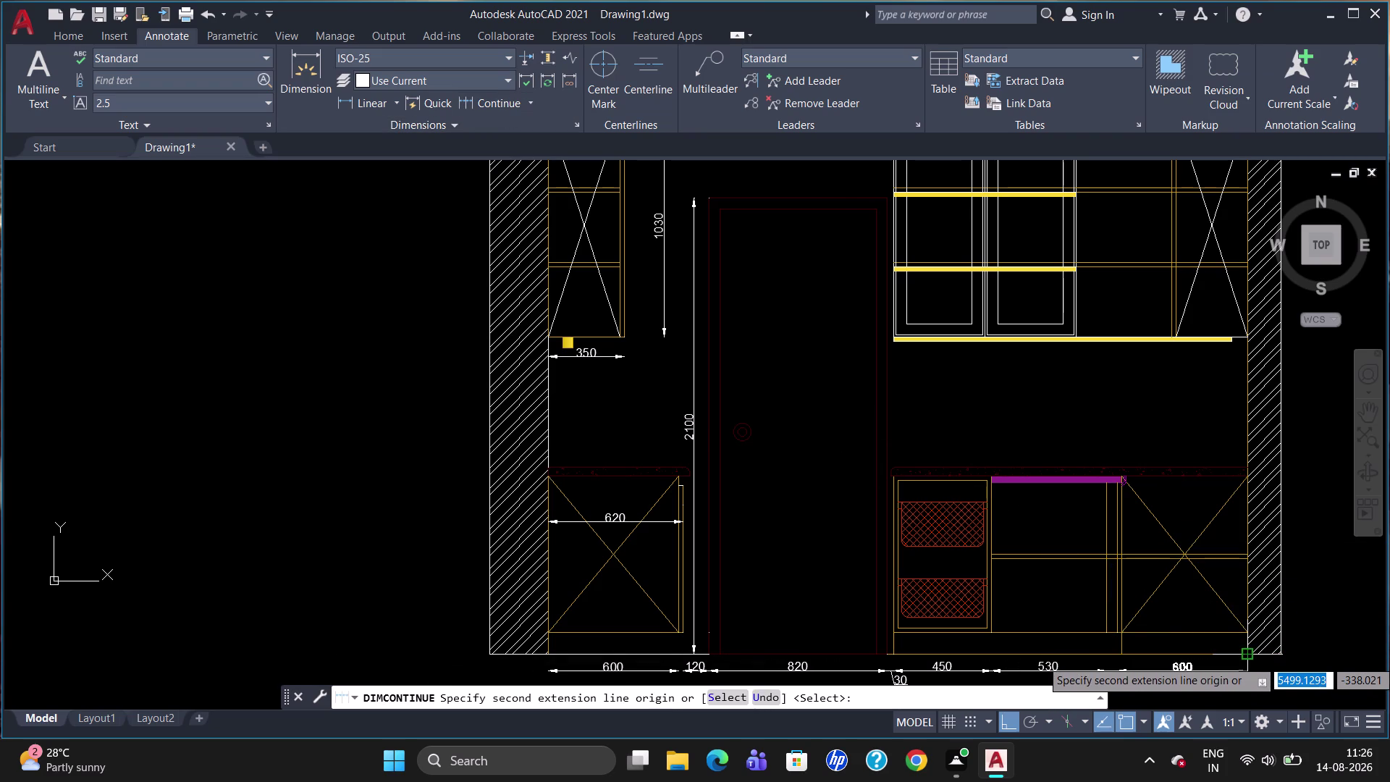
click(1244, 660)
key(Escape)
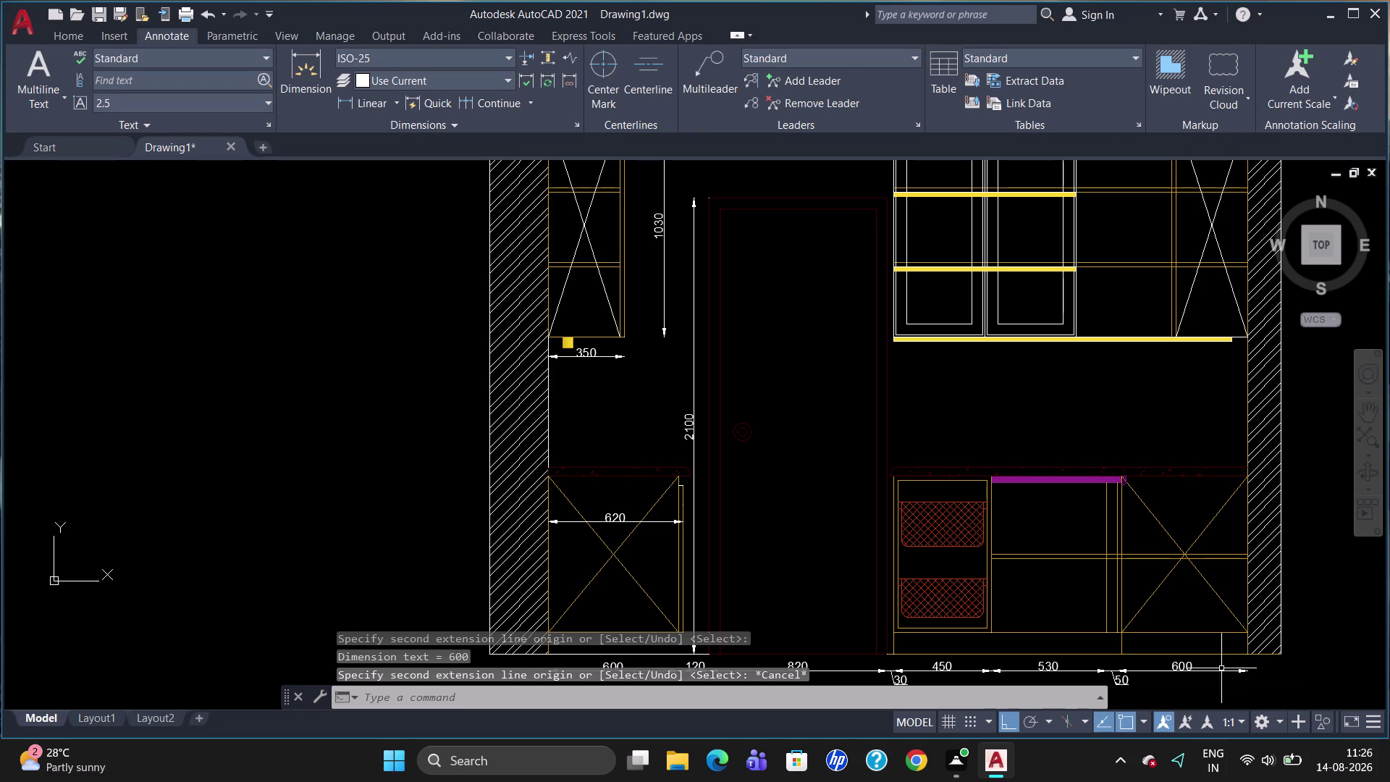
Adjust the zoom and start a new linear dimension with DLI.
scroll(down, 3)
scroll(up, 3)
scroll(down, 3)
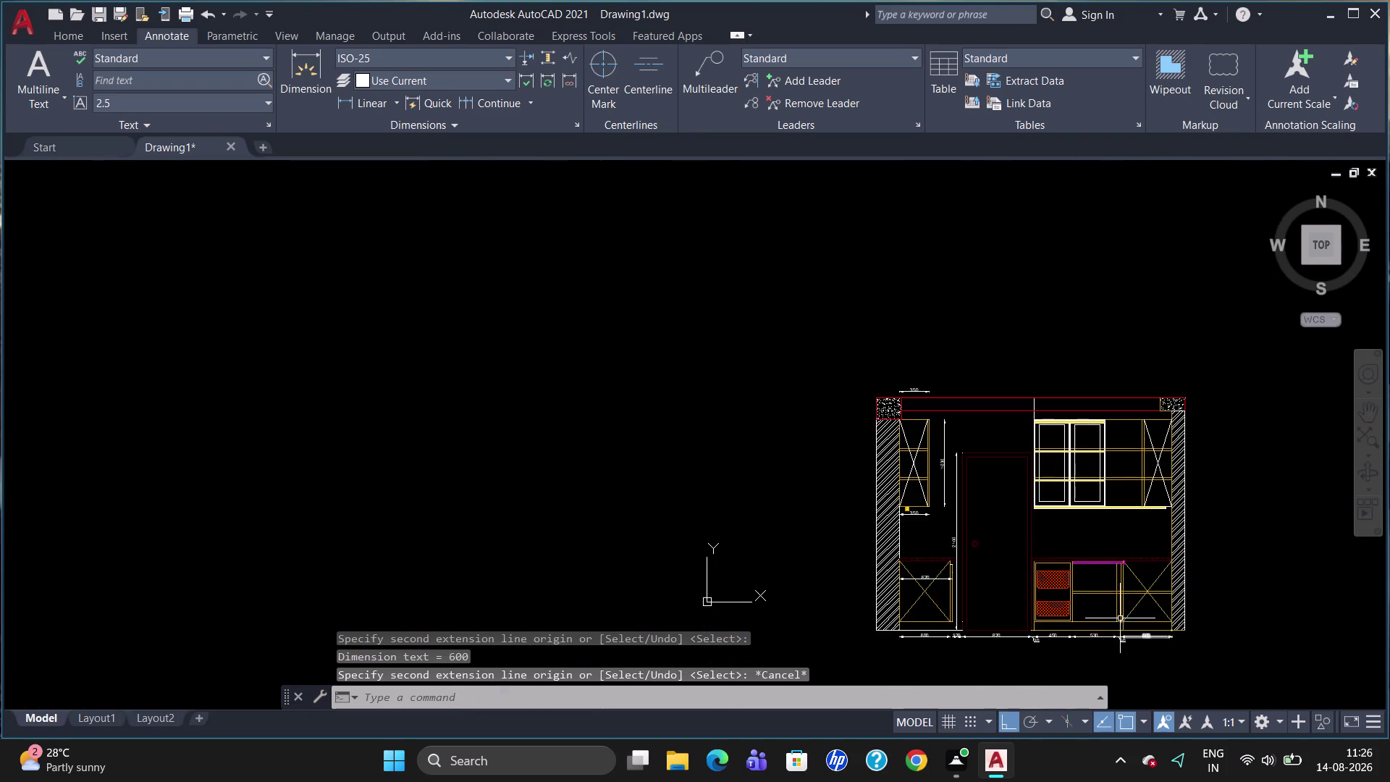
scroll(up, 3)
scroll(up, 3)
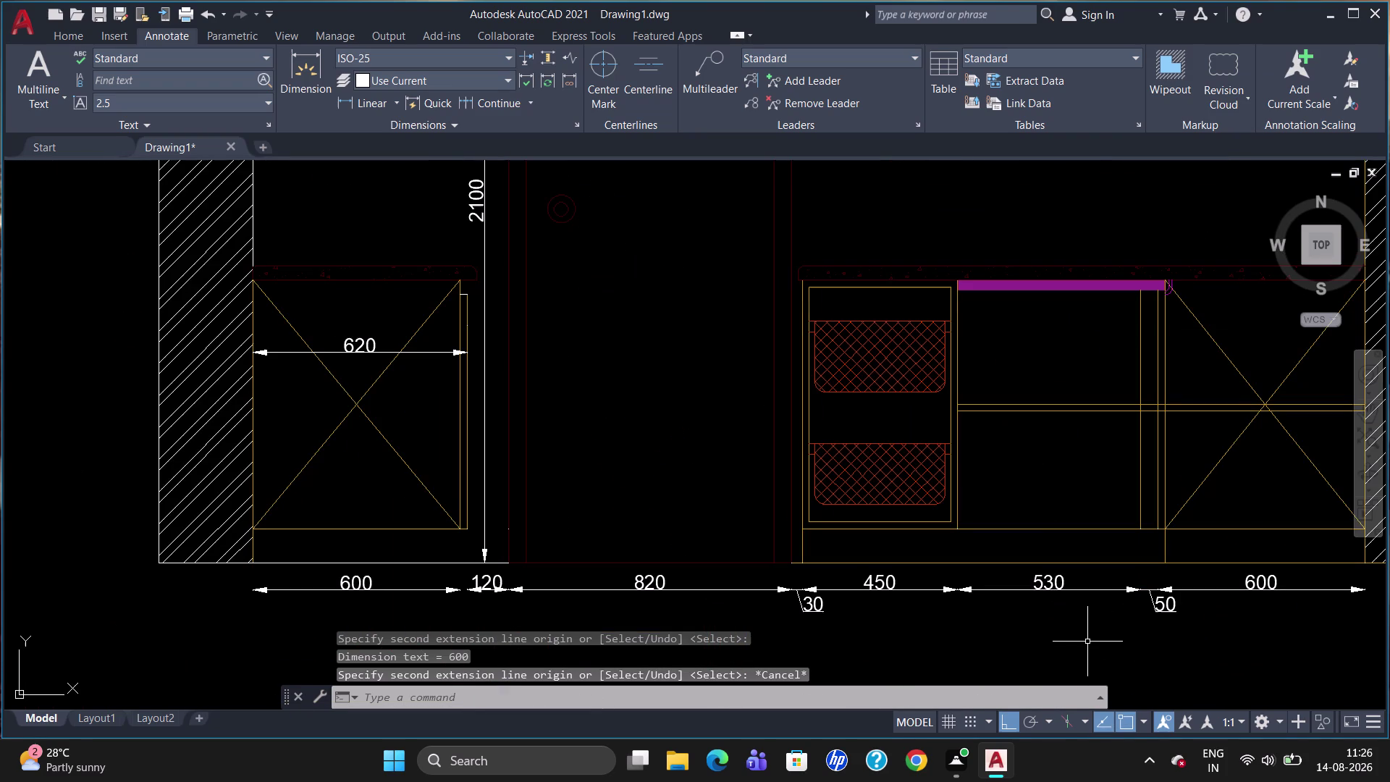
text(dli)
key(Return)
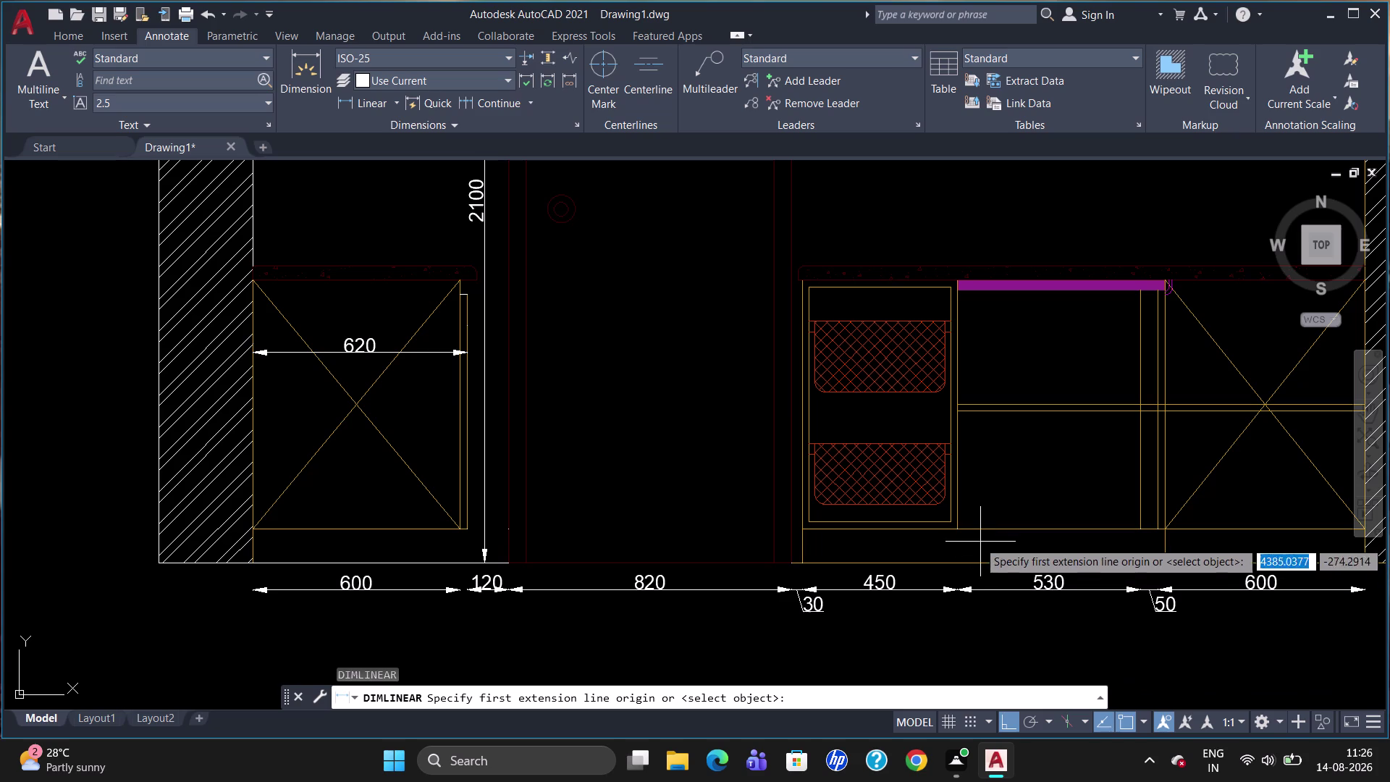
click(949, 531)
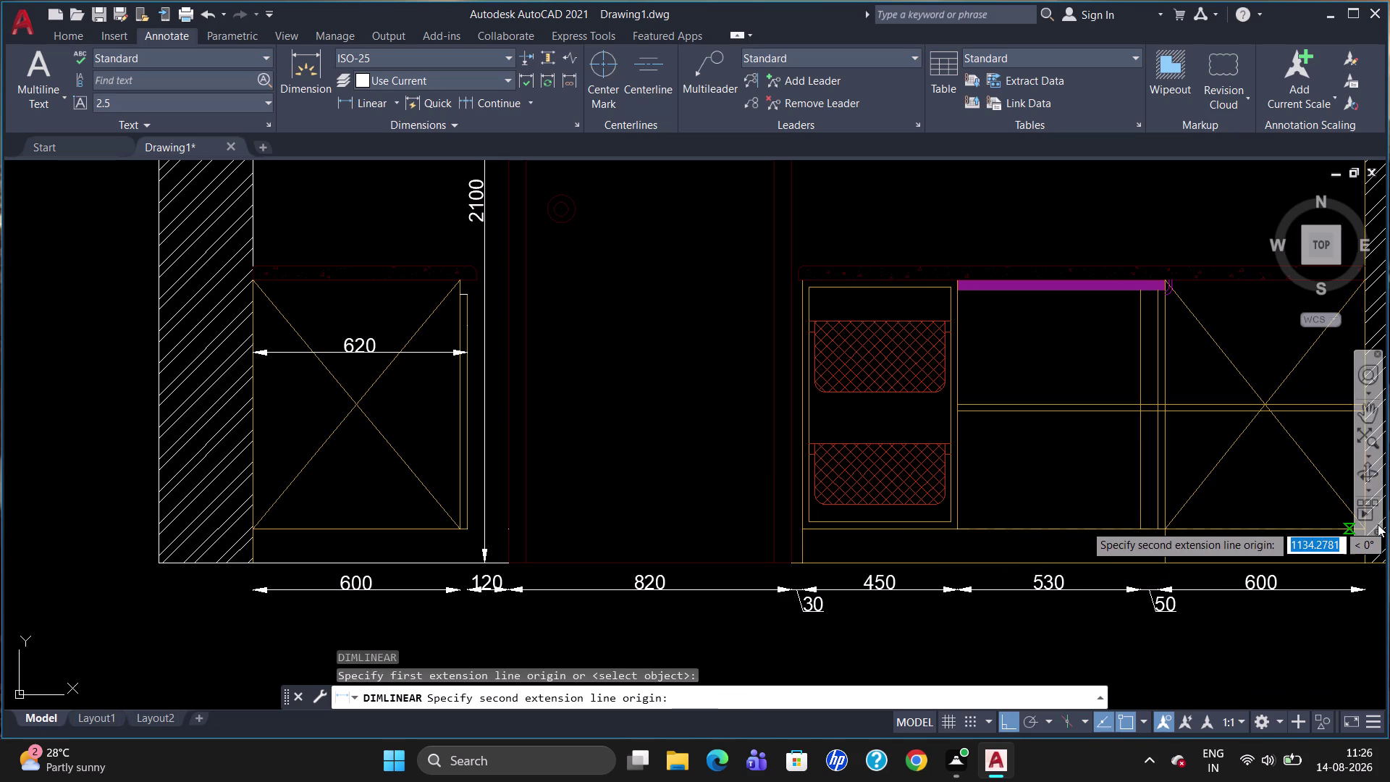
scroll(down, 3)
scroll(down, 3)
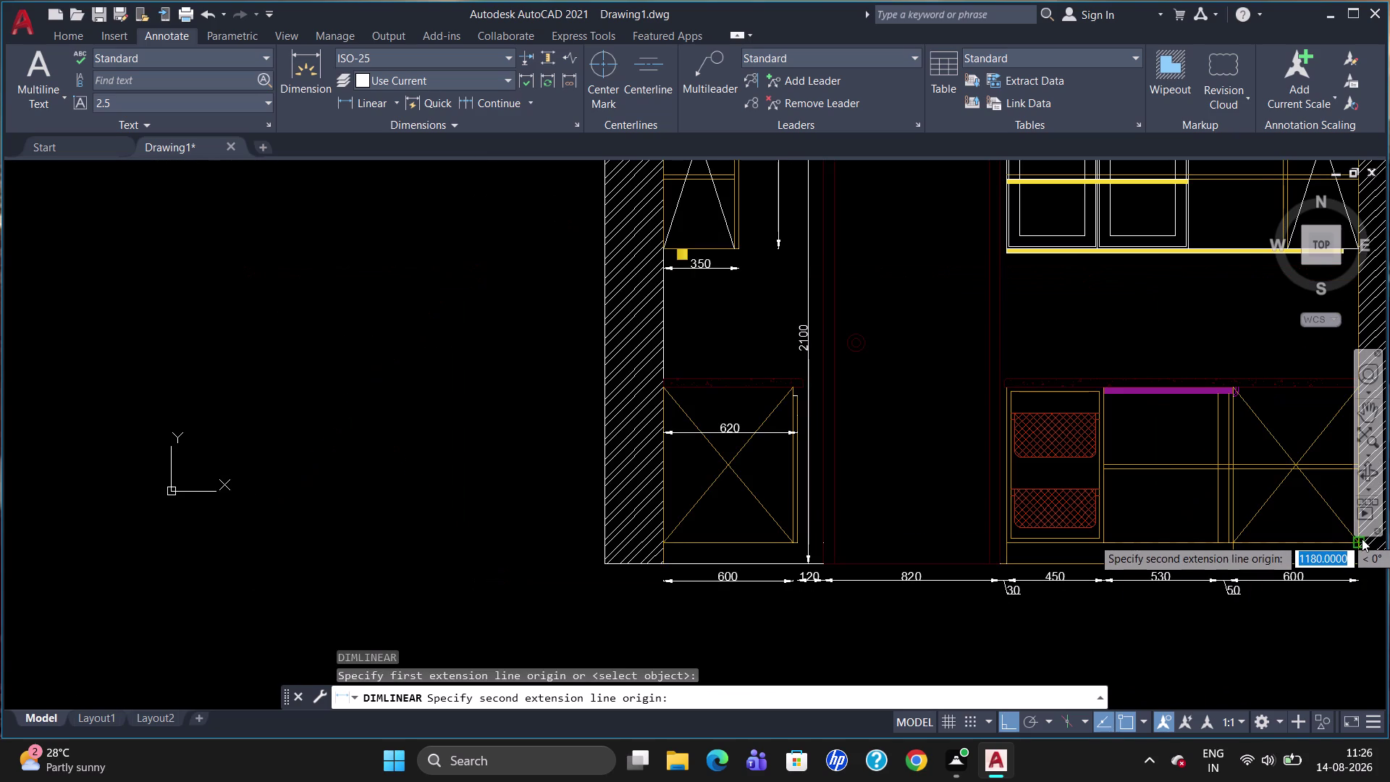
click(1359, 541)
scroll(up, 3)
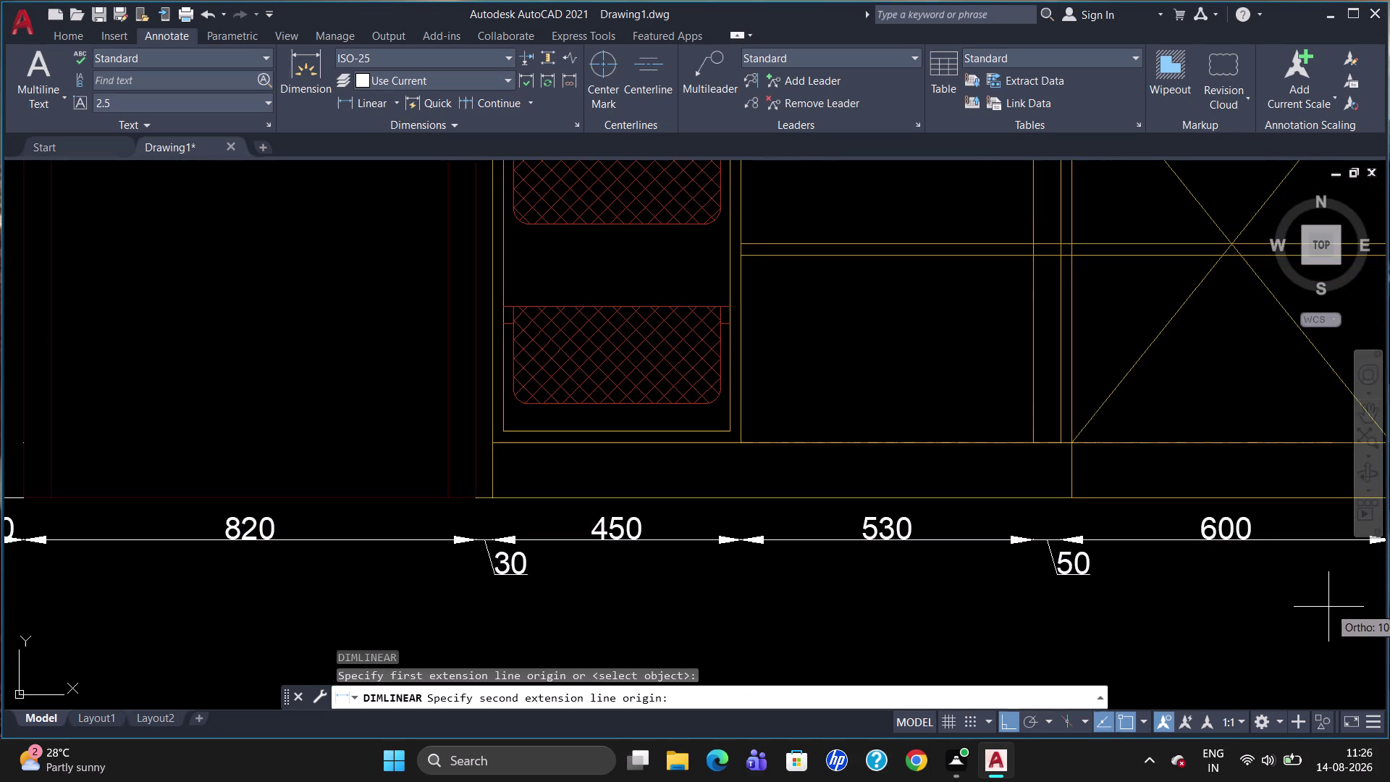
scroll(down, 3)
scroll(up, 3)
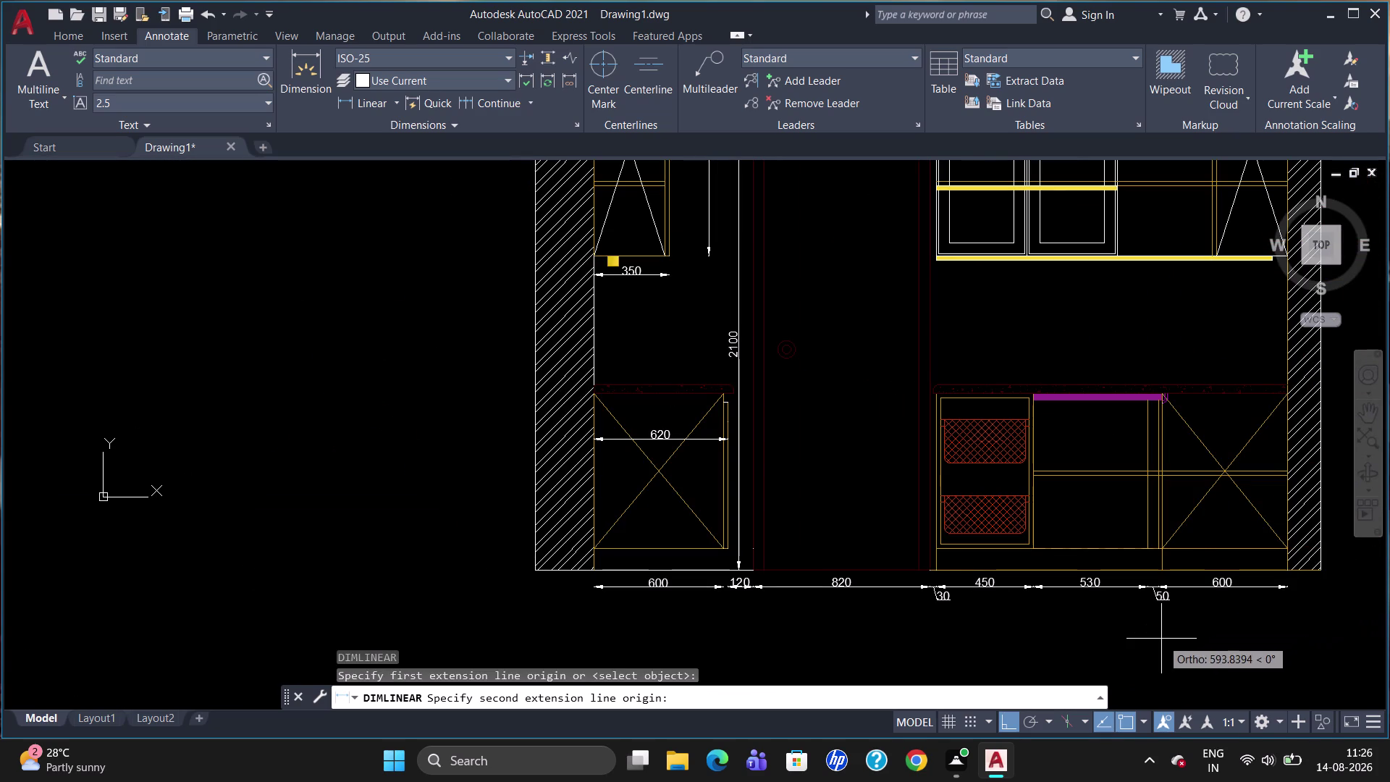
text(dli)
key(Return)
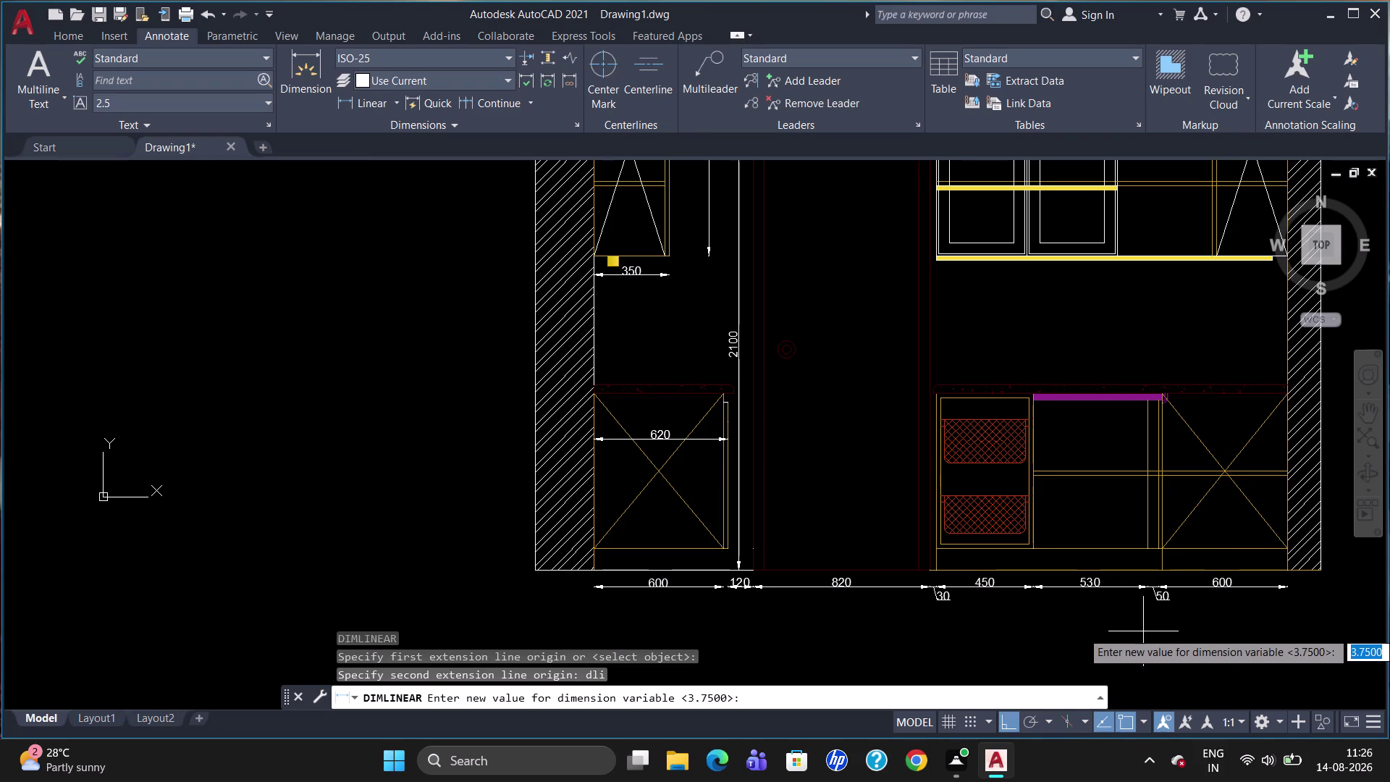
click(1034, 555)
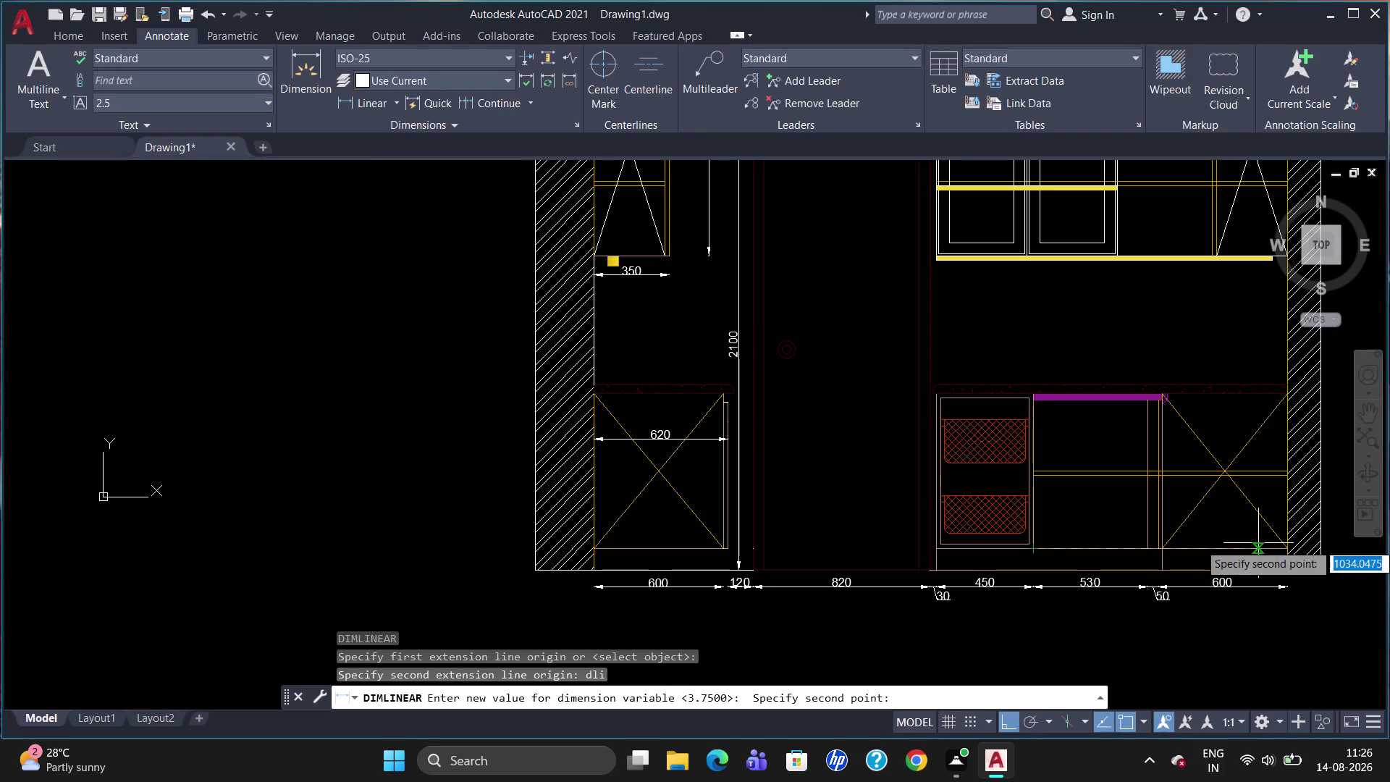
click(1290, 554)
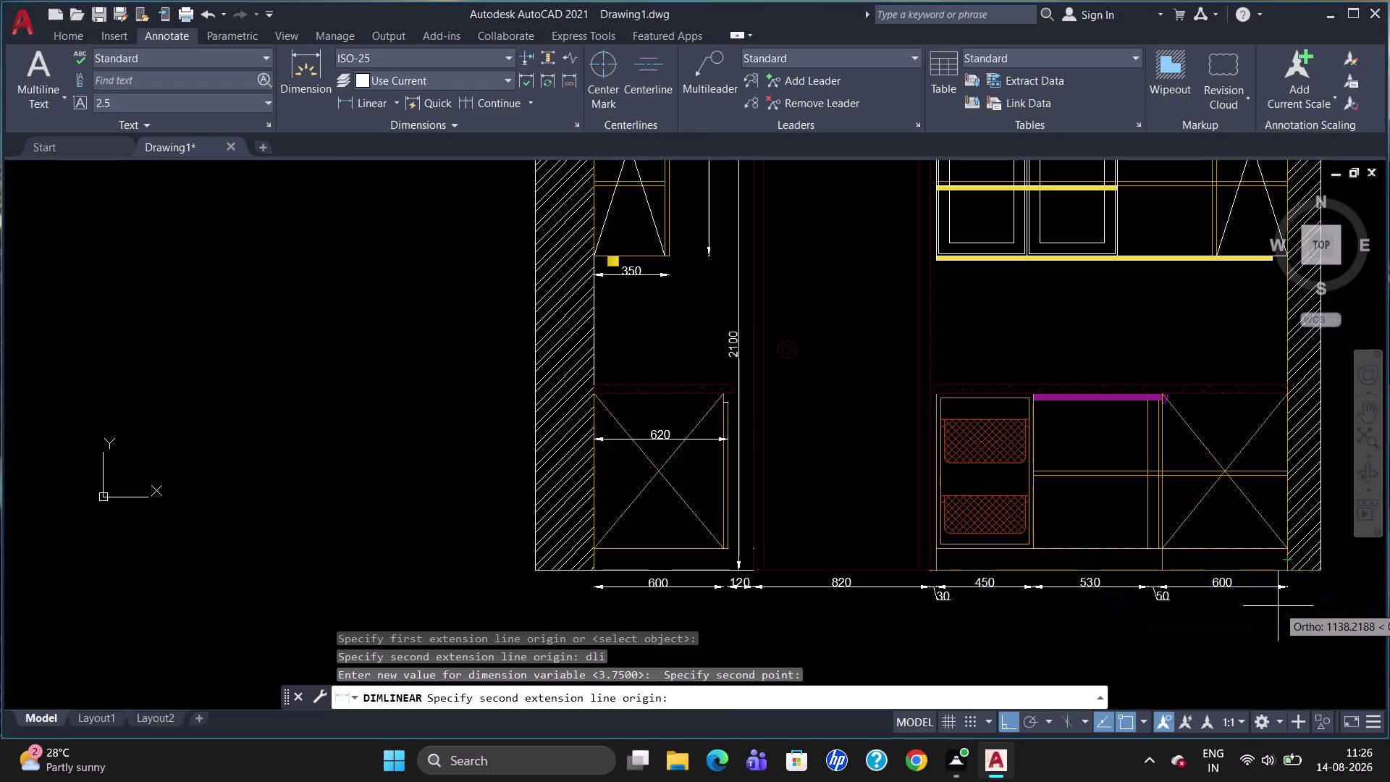
scroll(up, 3)
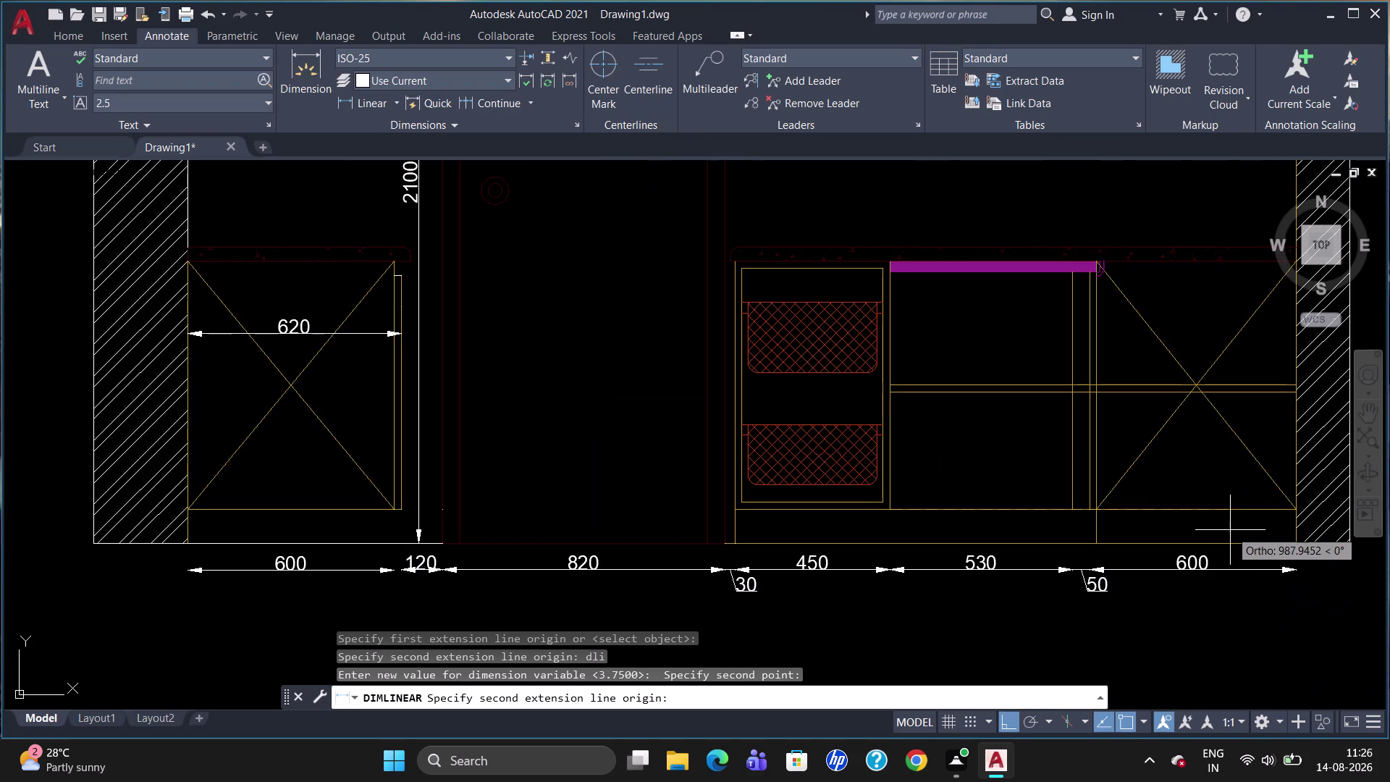
text(dli)
key(Return)
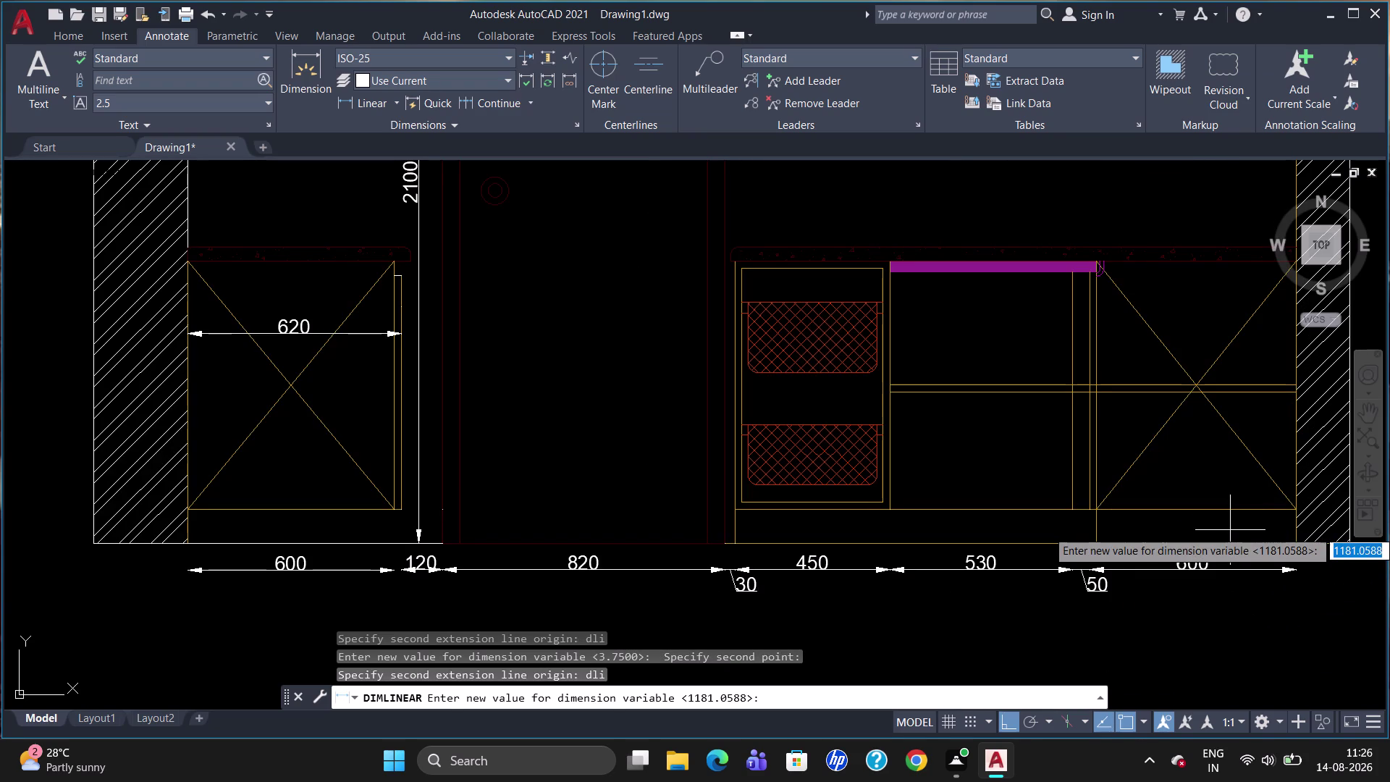
click(1298, 509)
click(889, 514)
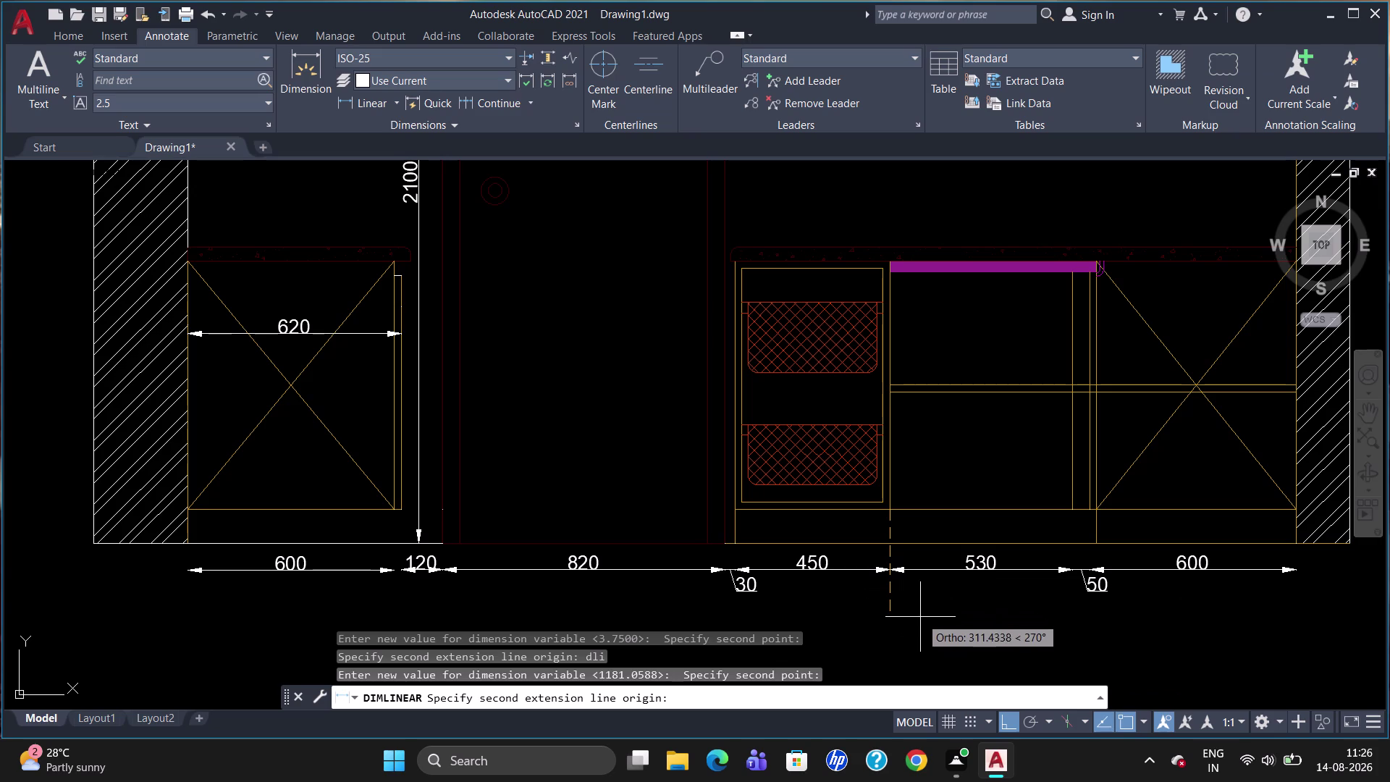
key(Escape)
text(dli)
key(Return)
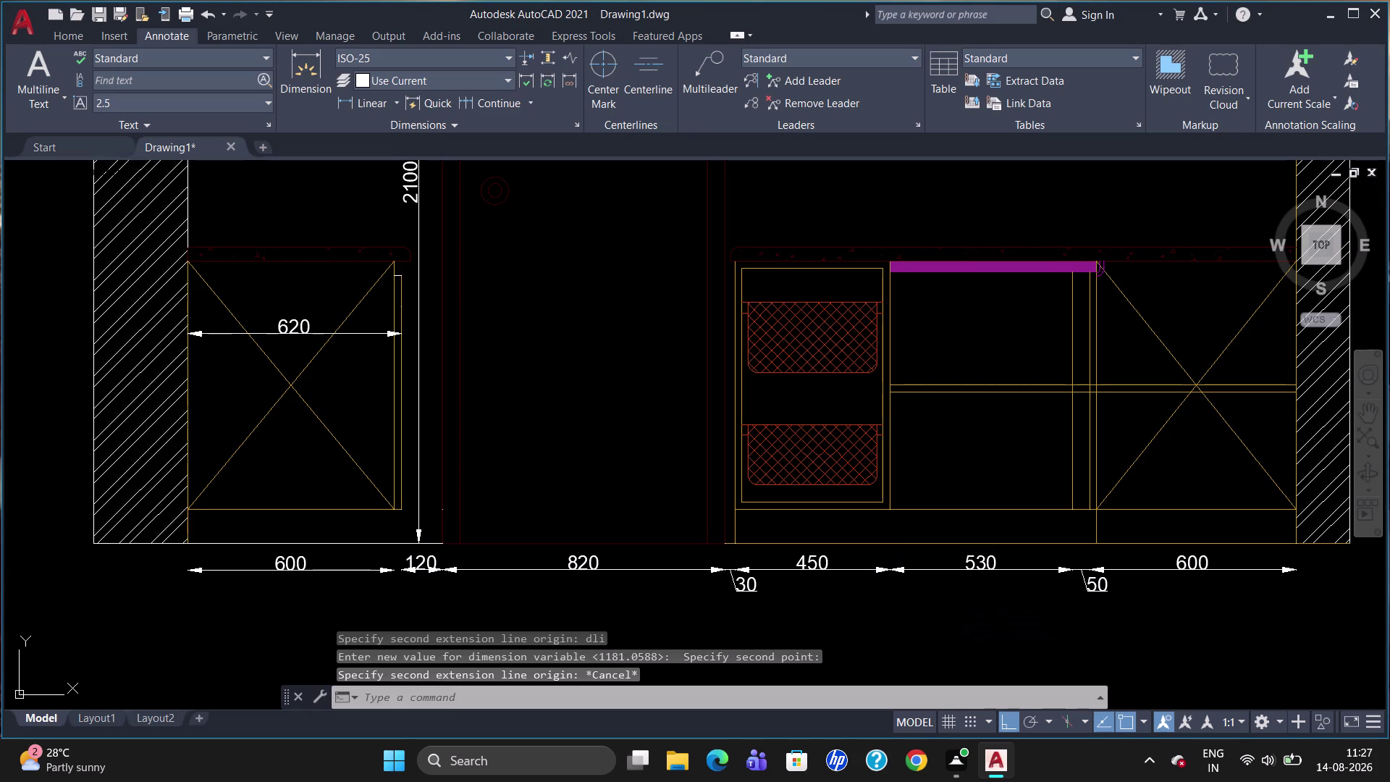
Place the 1180 dimension below the chain, from the 530 start to the 600 end.
click(895, 511)
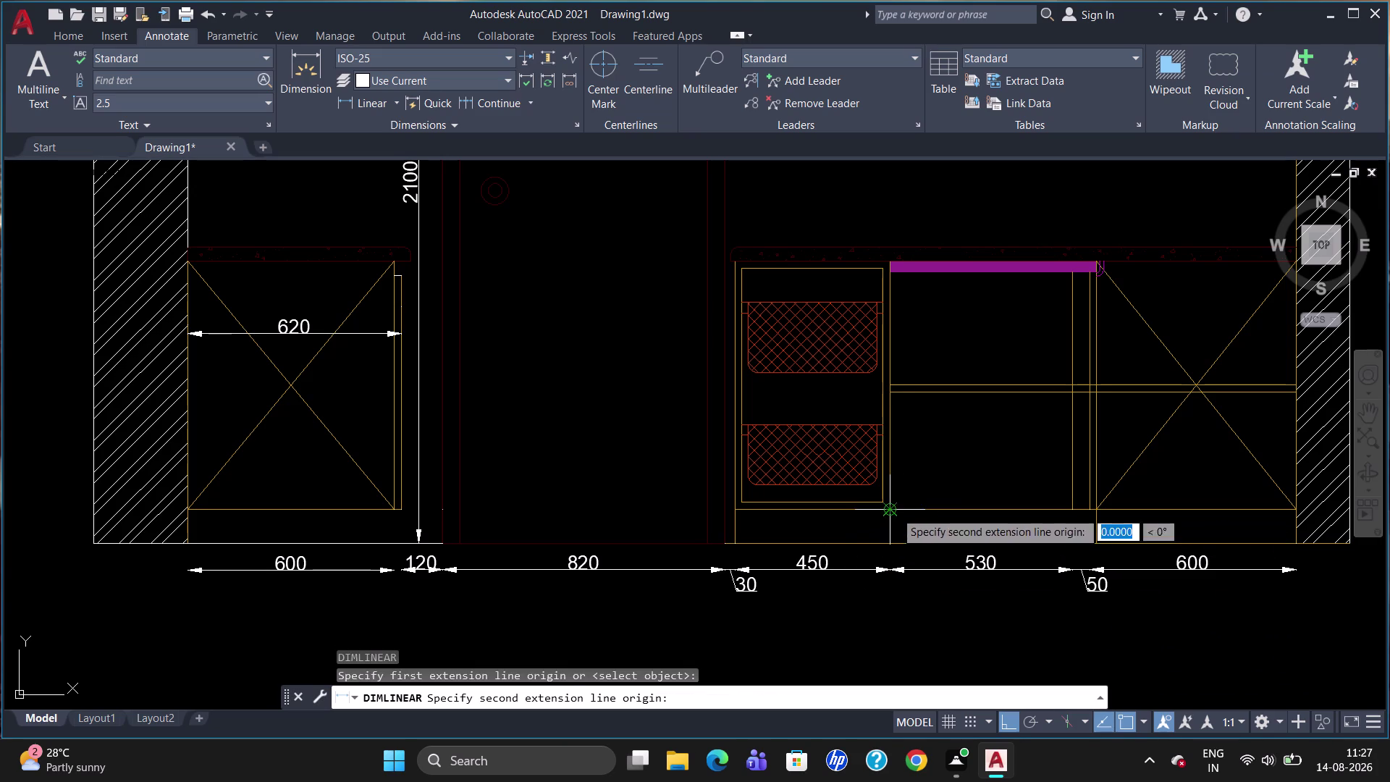
click(1300, 515)
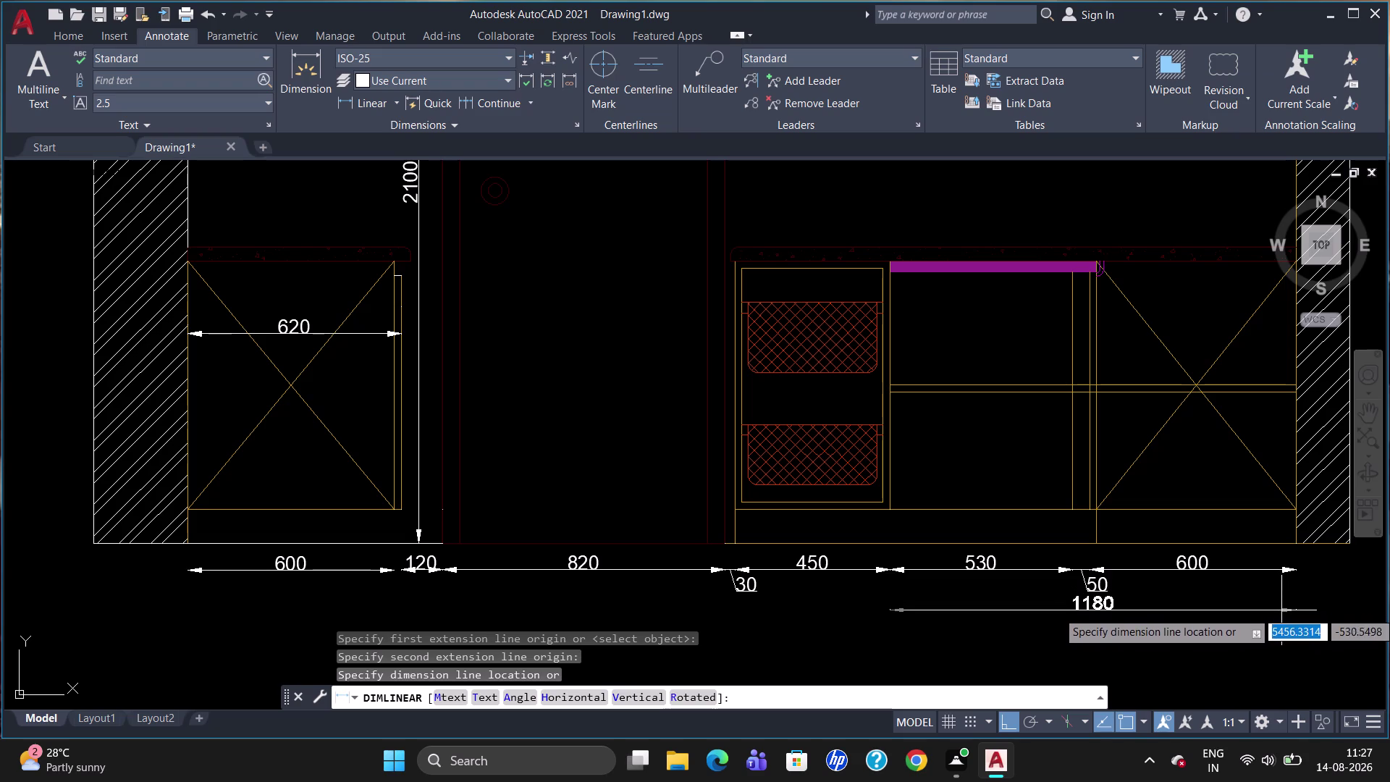
click(1282, 611)
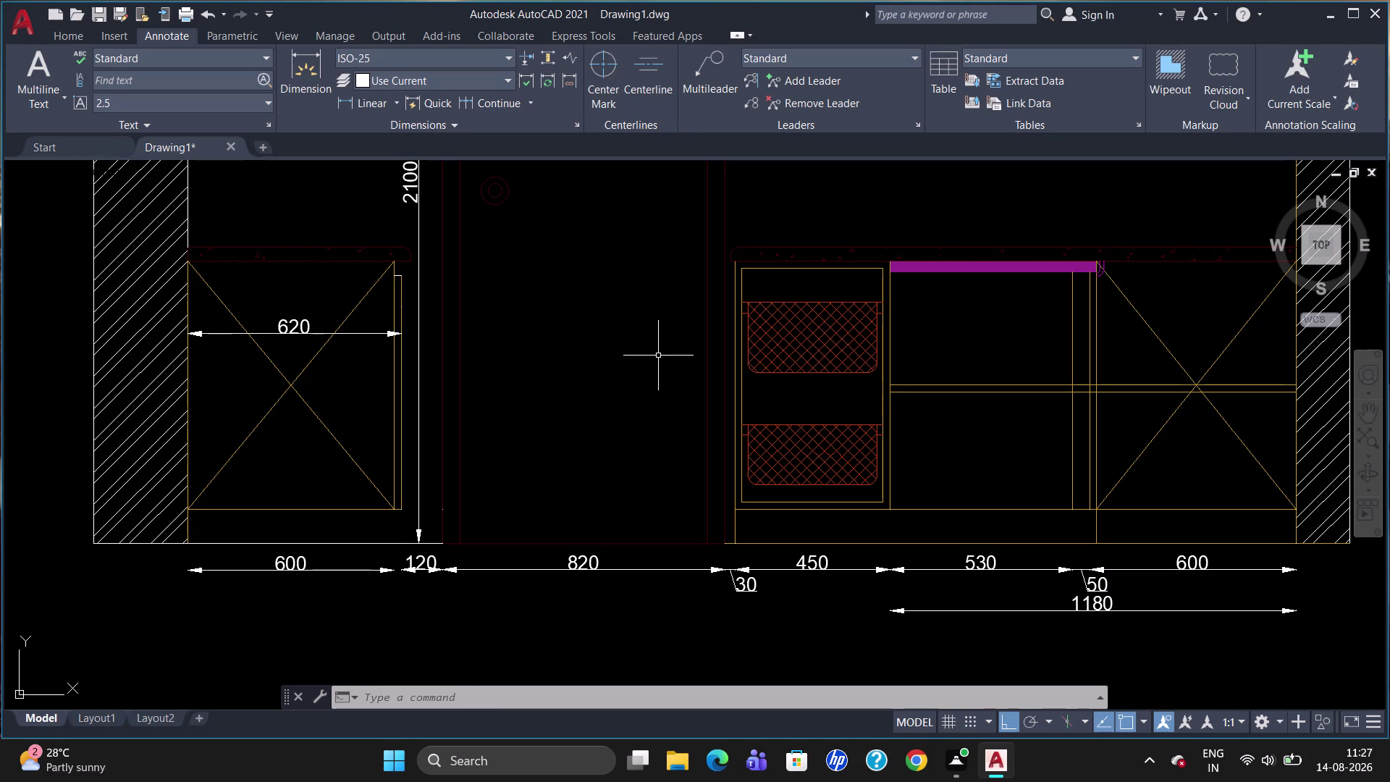
Add the 1630 dimension across the right-hand cabinets below the 1180 one.
text(d)
text(li)
key(Return)
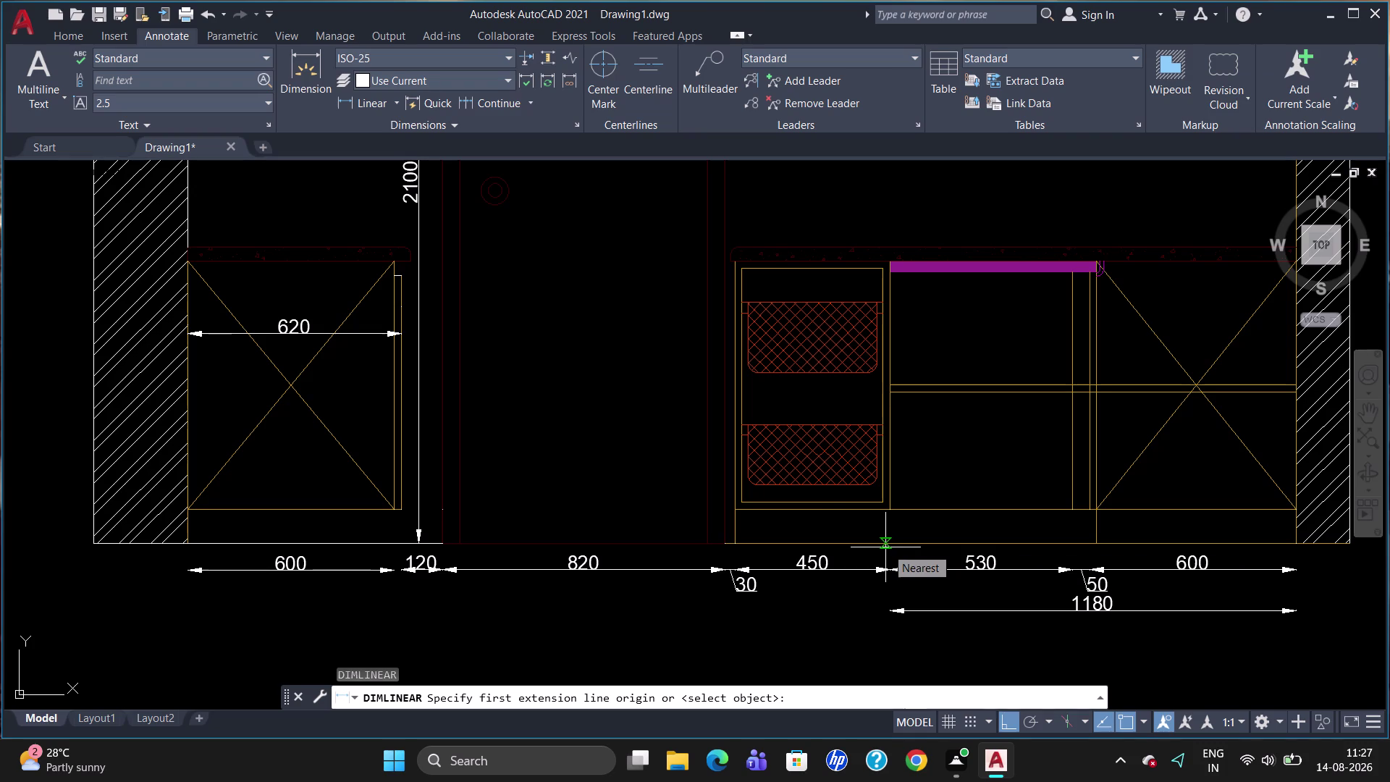
click(738, 549)
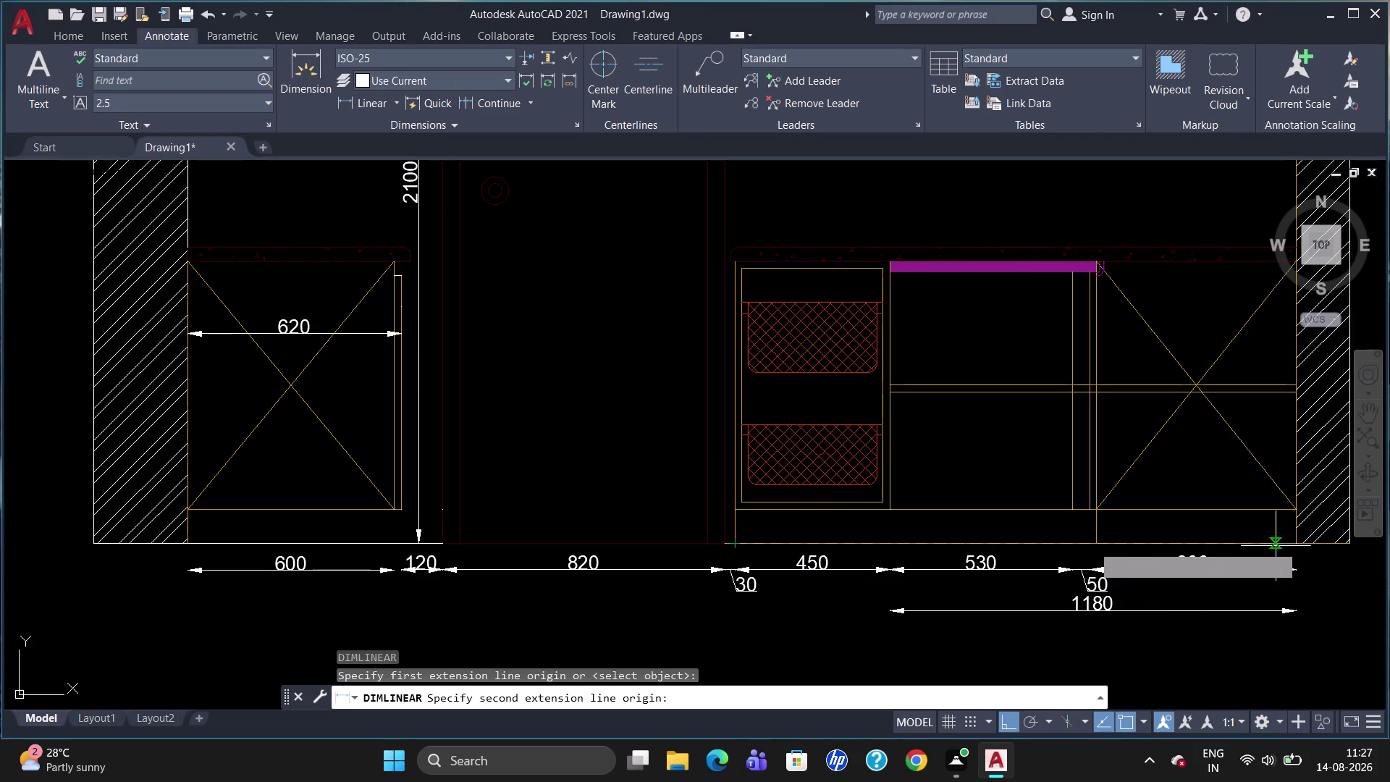
click(1300, 550)
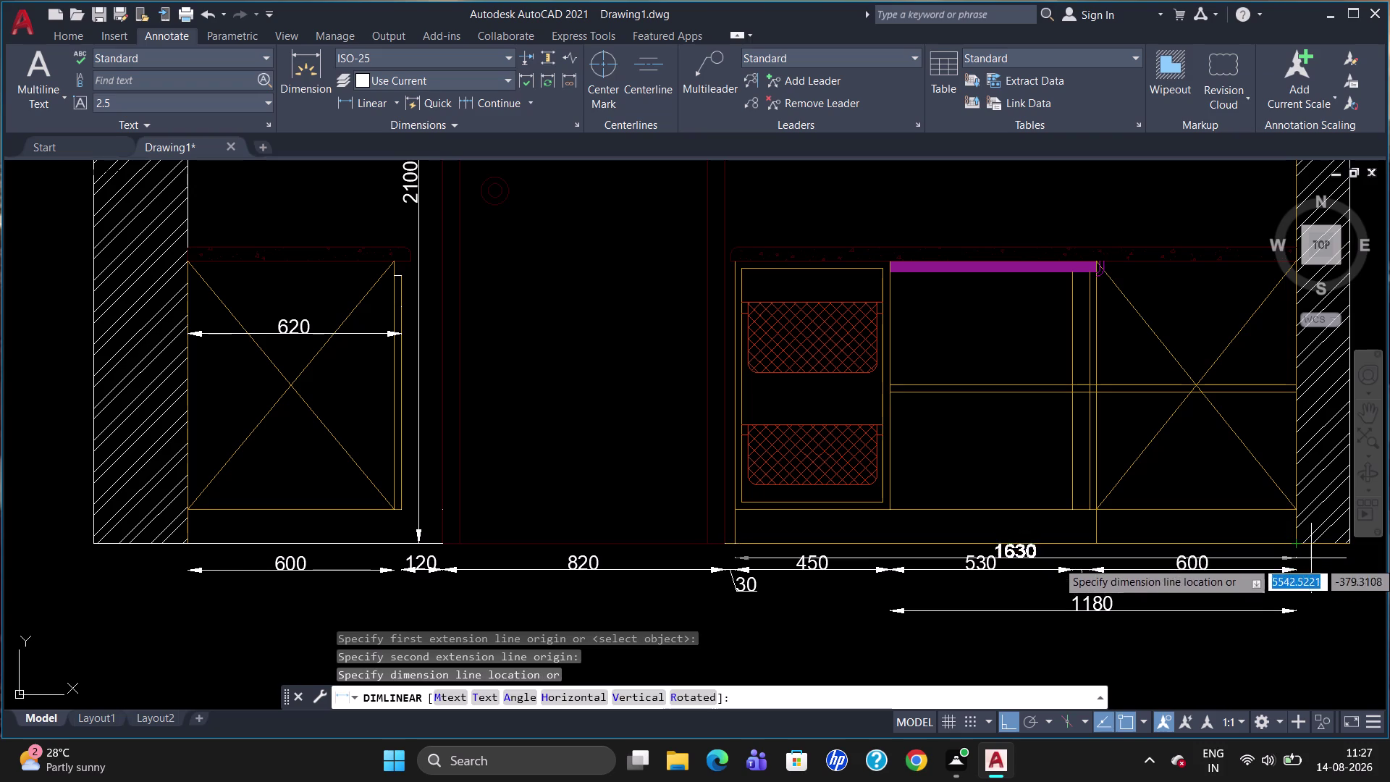
click(1326, 635)
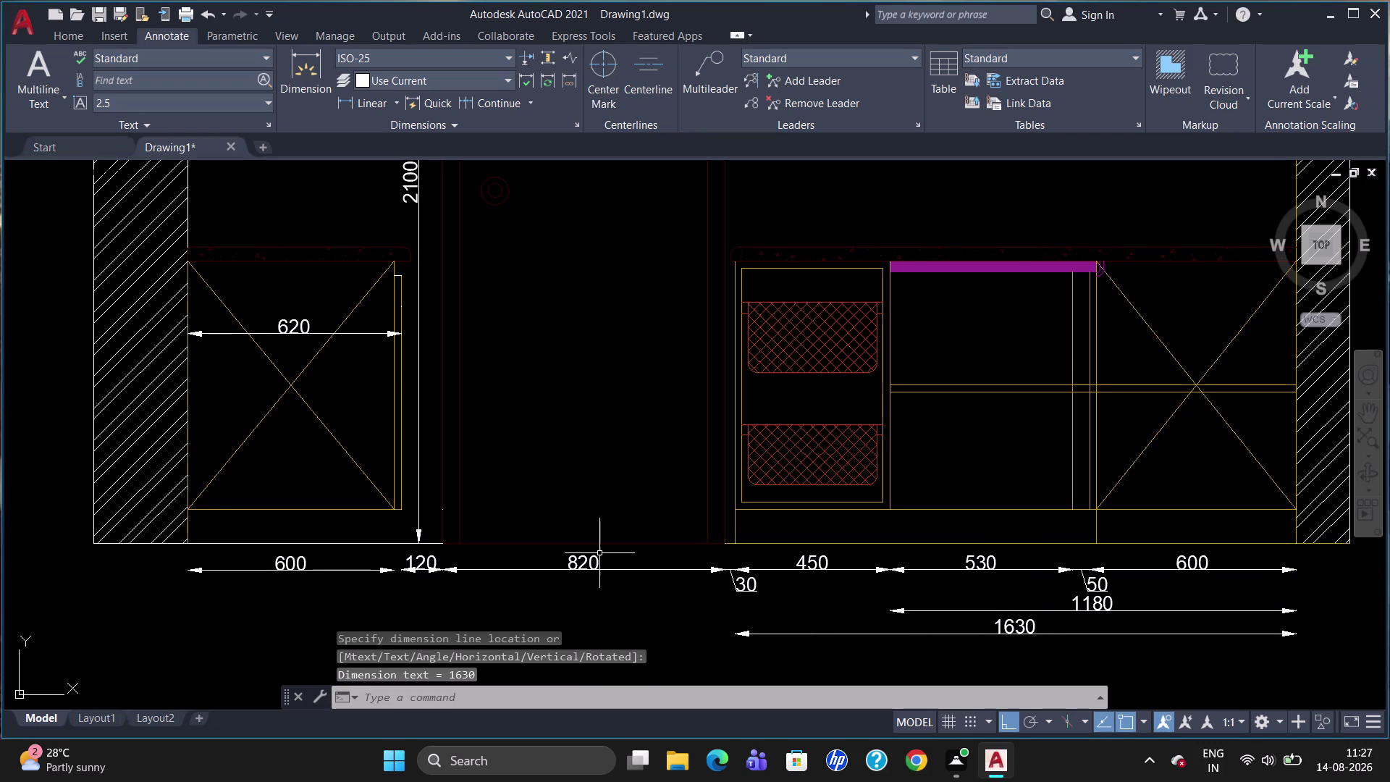
scroll(down, 3)
Dimension the wall corner to corner as 3220 below the 1630, then open its text.
text(d)
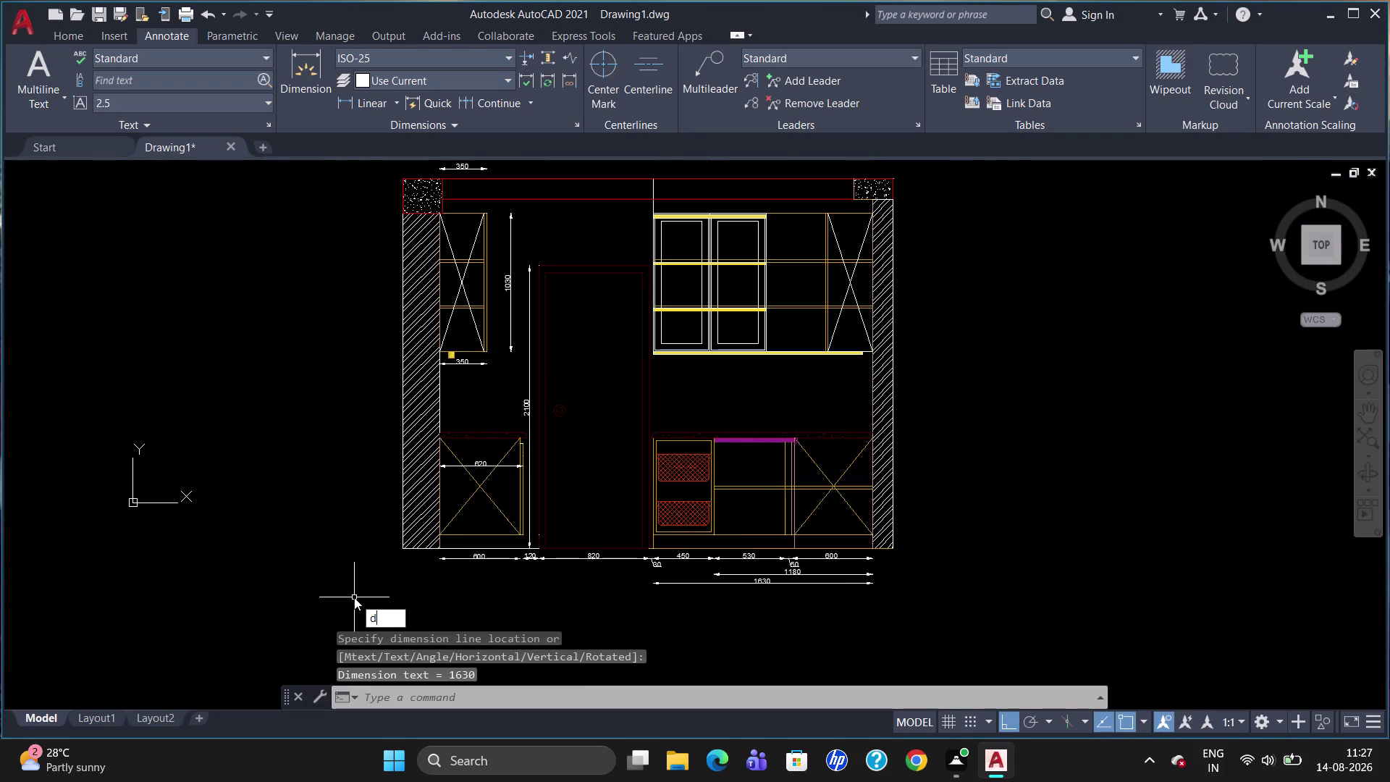
text(li)
key(Return)
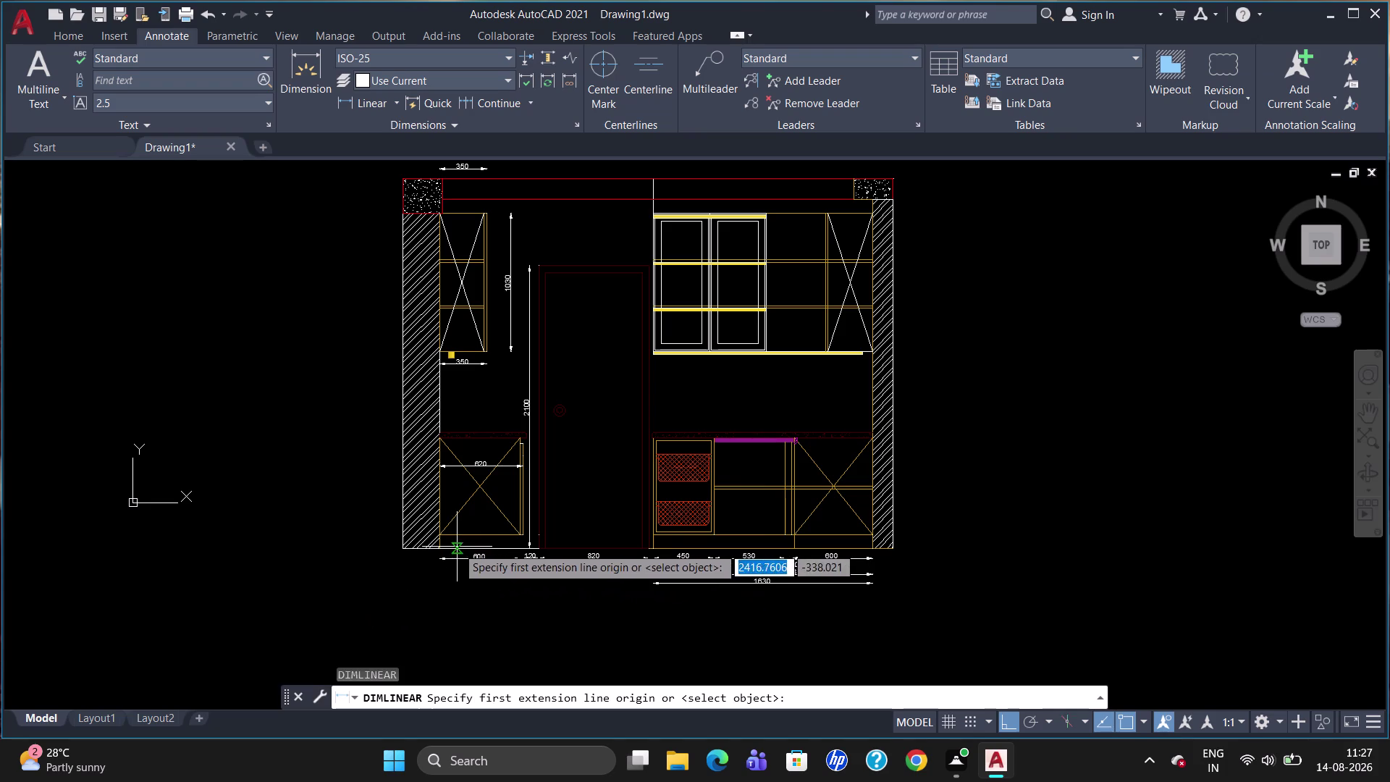
click(441, 548)
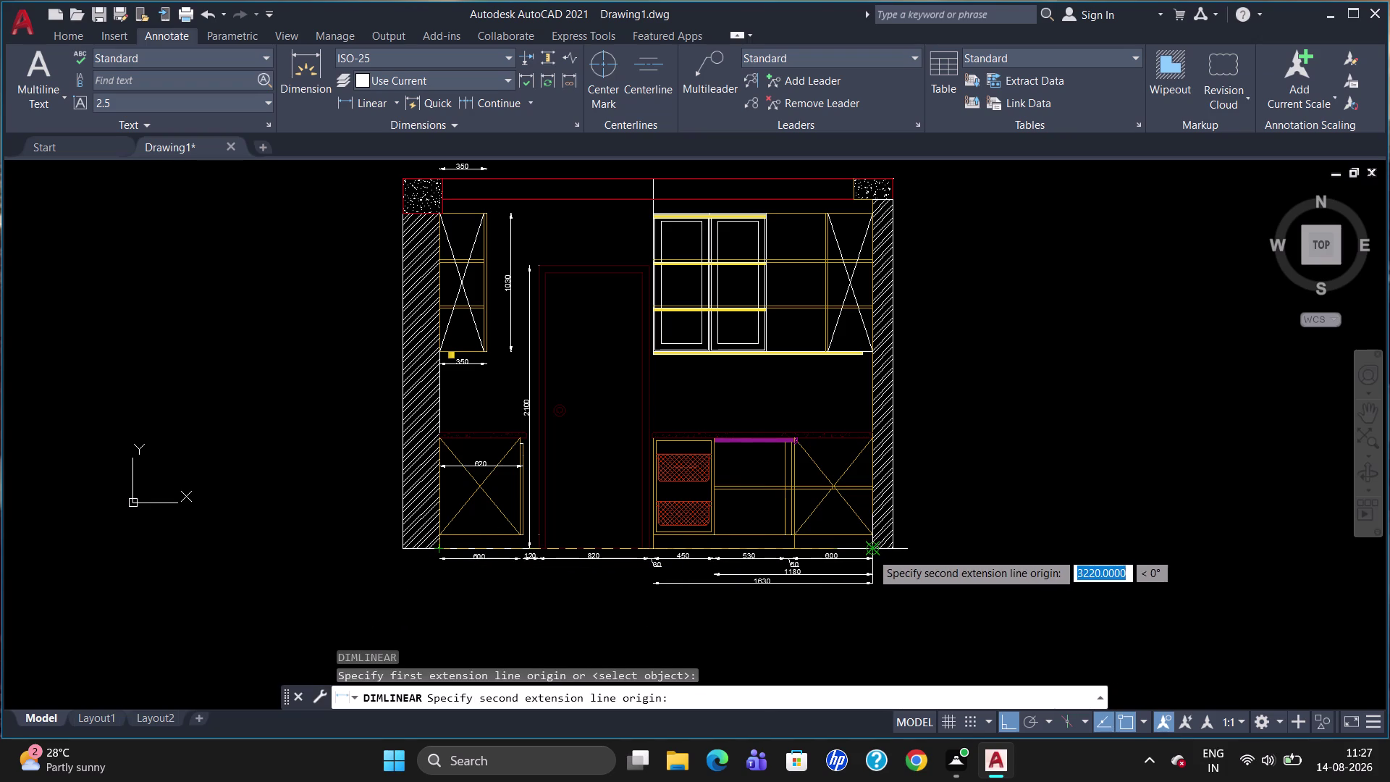
click(876, 552)
click(868, 603)
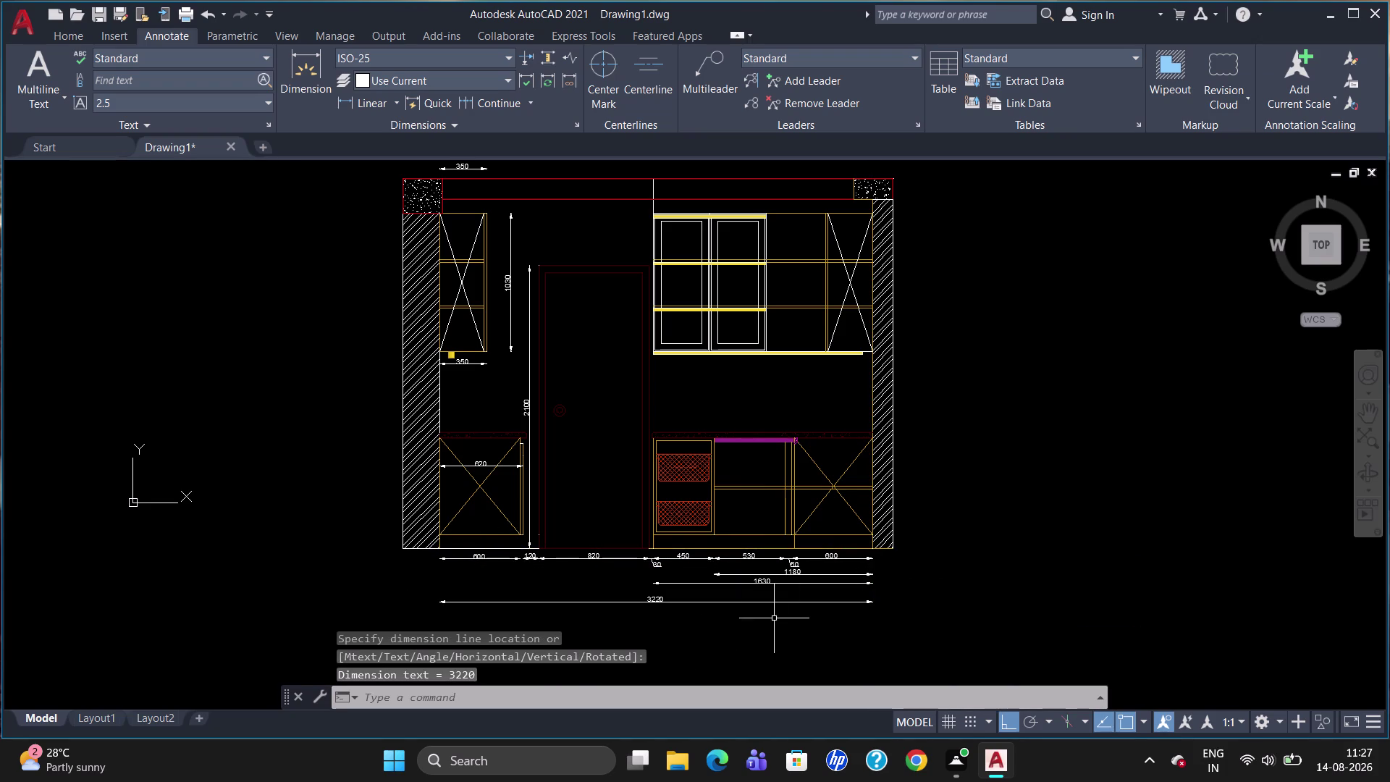
scroll(up, 3)
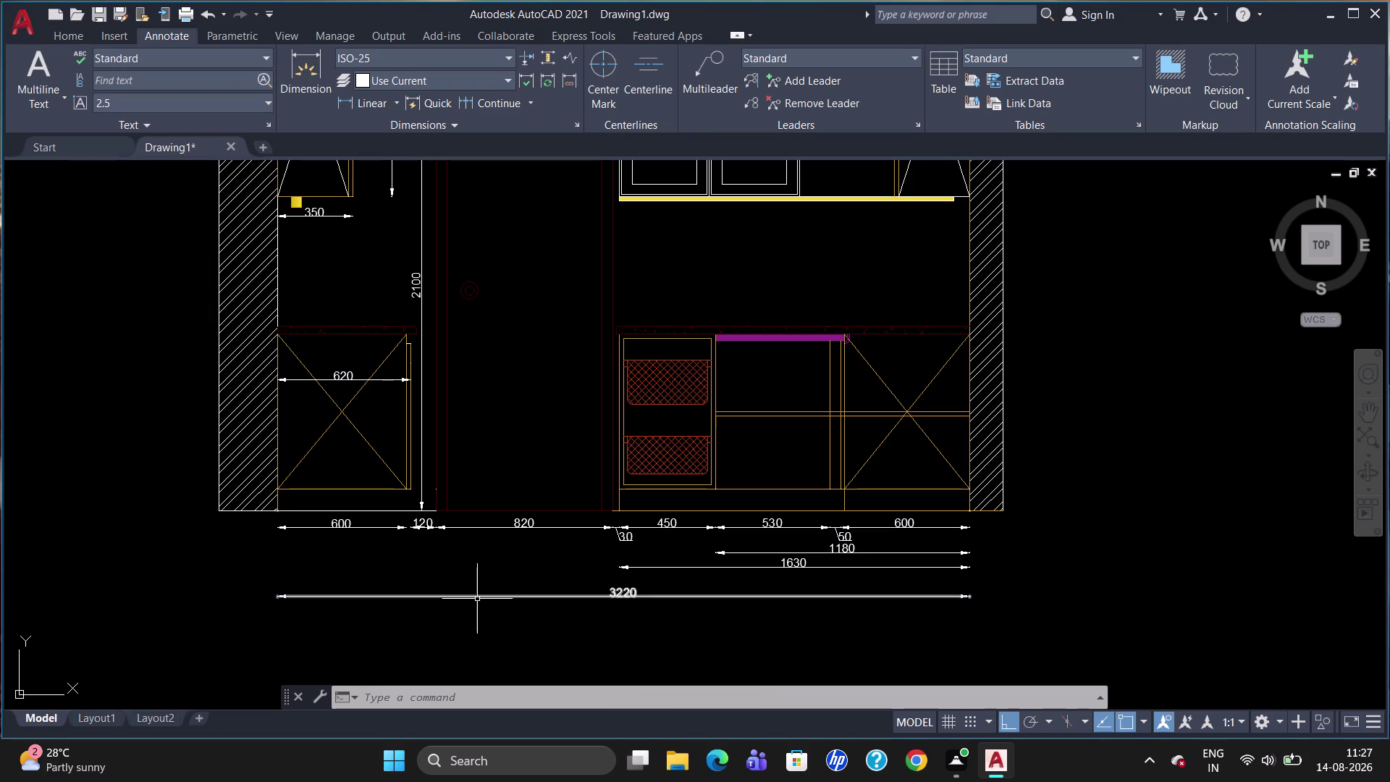
double_click(622, 595)
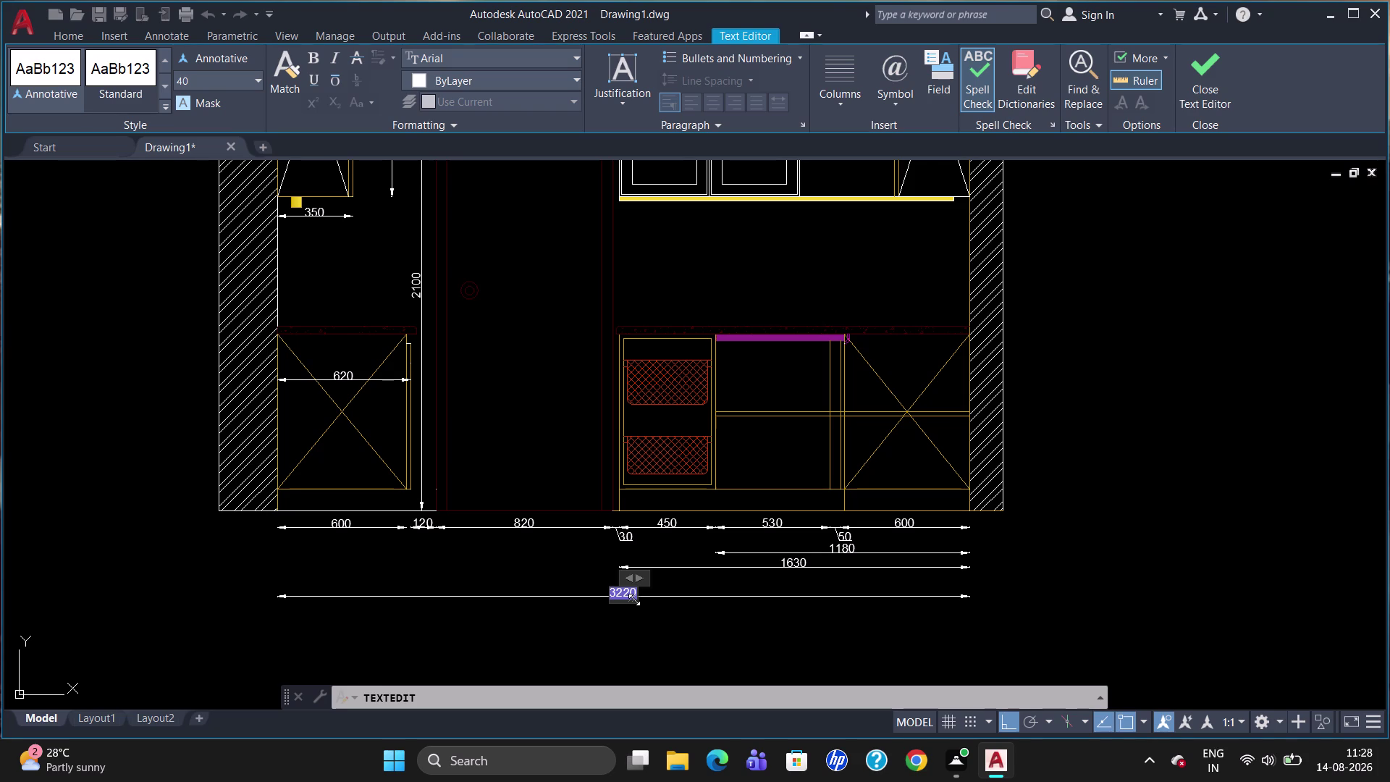
Retype the overall dimension text as 3200 and confirm Yes to keep the change.
key(Right)
key(Right)
key(Left)
key(Left)
key(Right)
key(Right)
key(BackSpace)
key(BackSpace)
text(320)
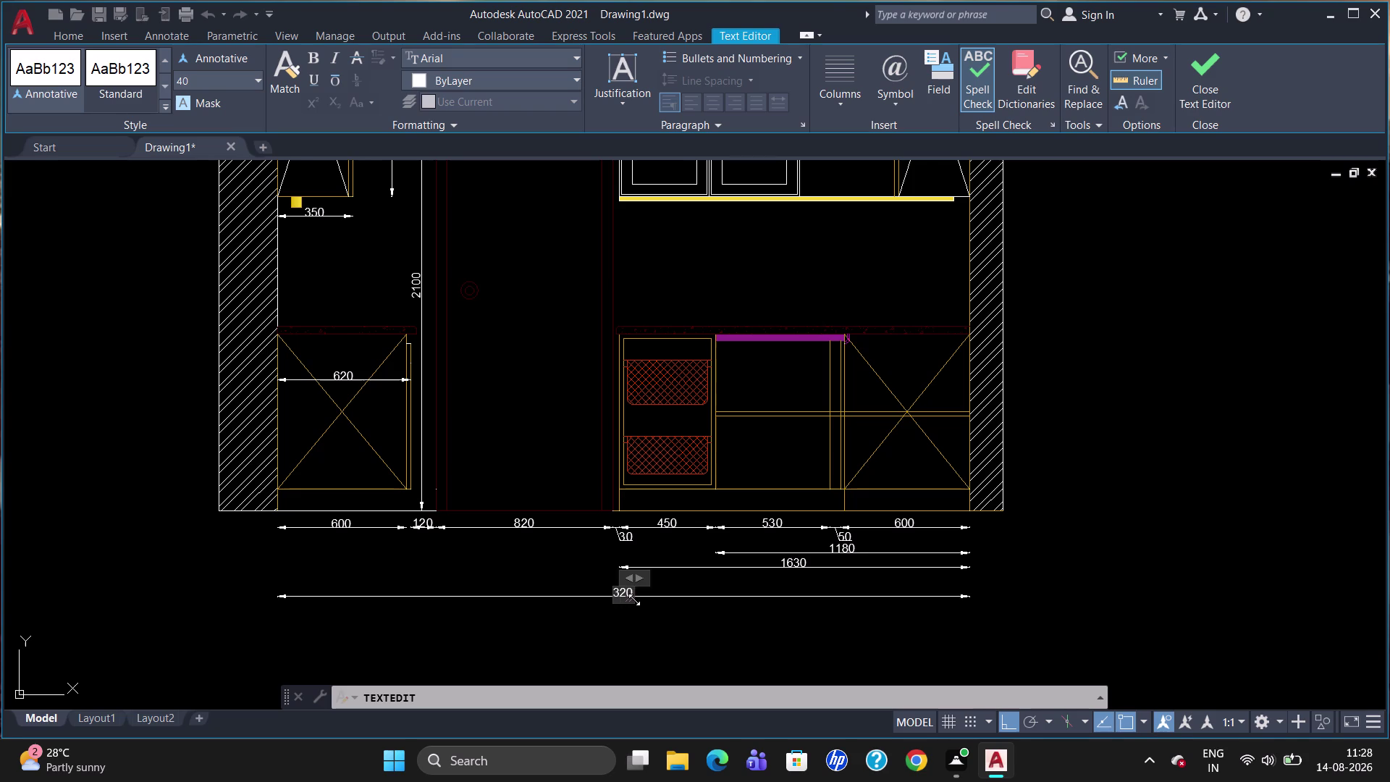
text(0)
key(Return)
key(Escape)
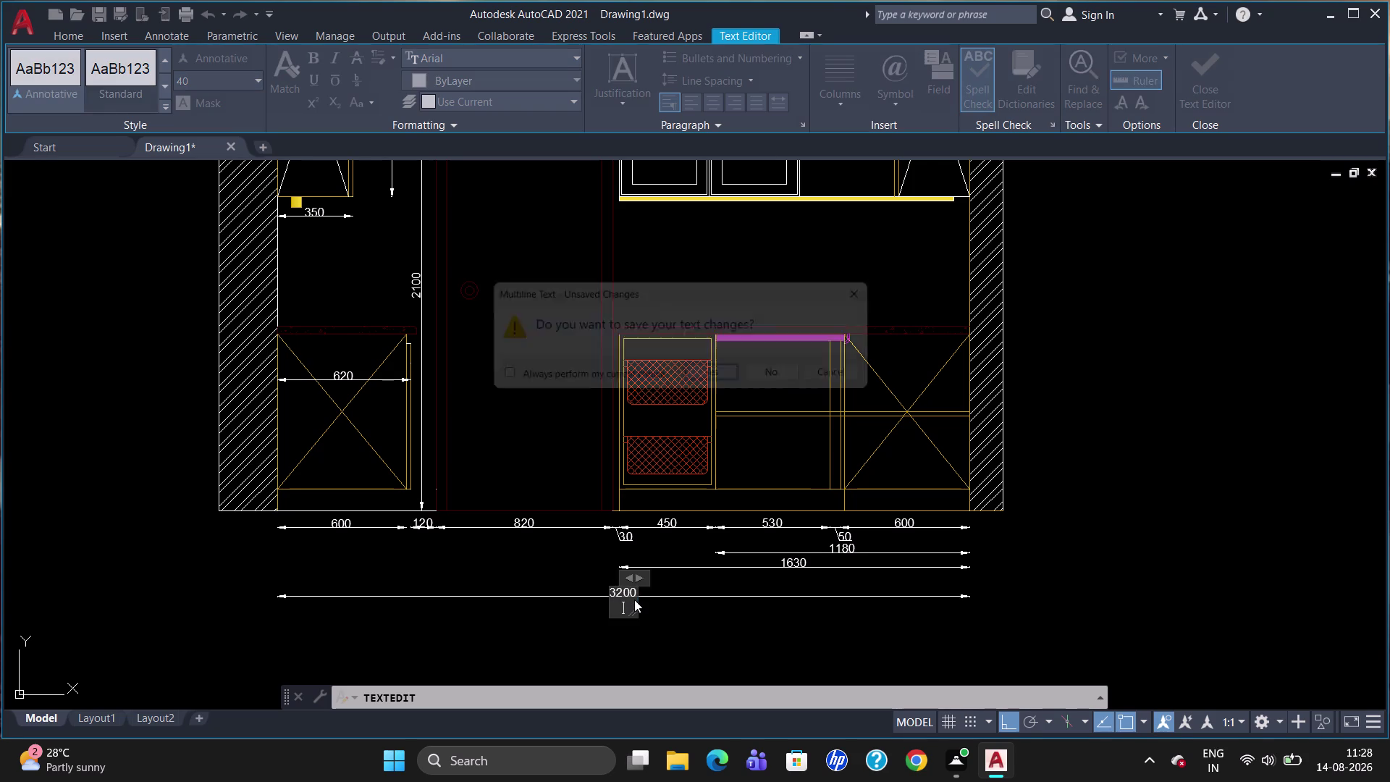
click(730, 381)
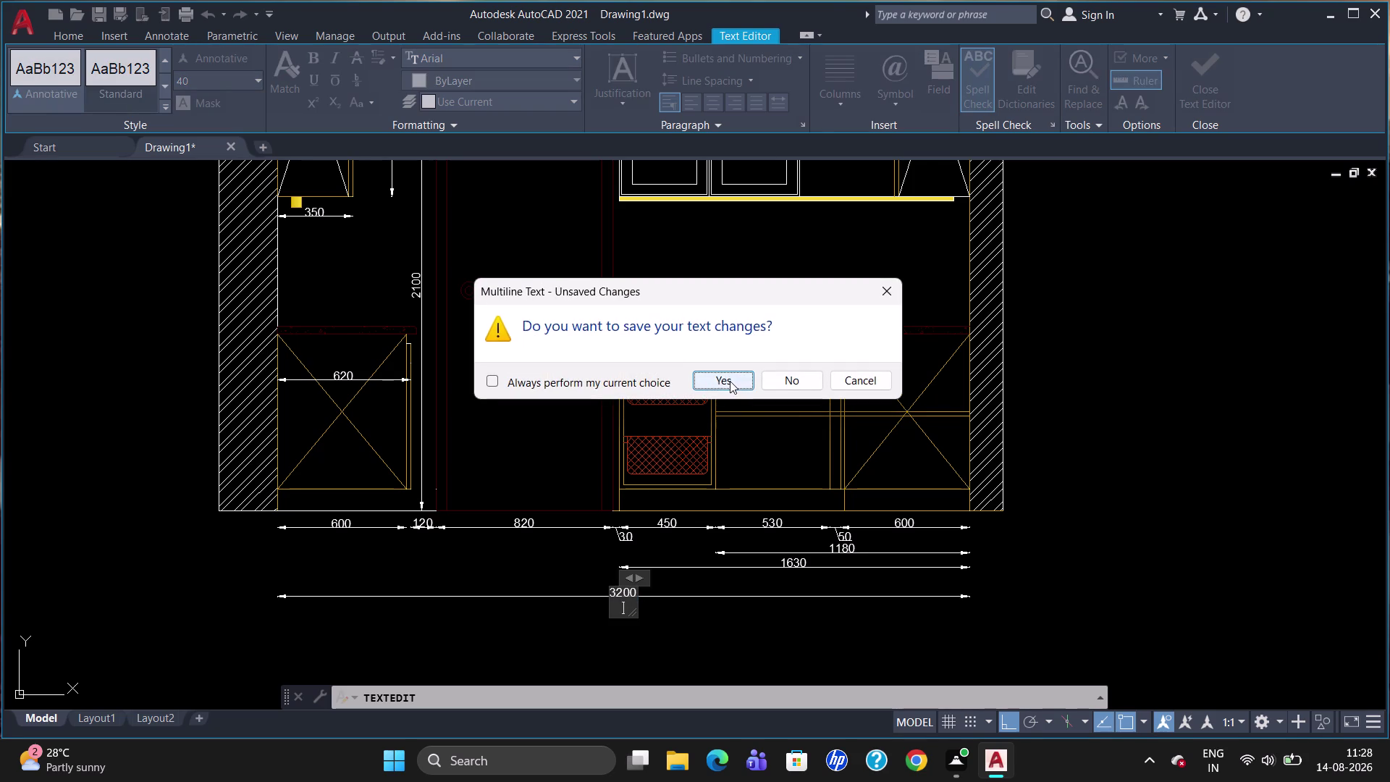
scroll(down, 3)
scroll(up, 3)
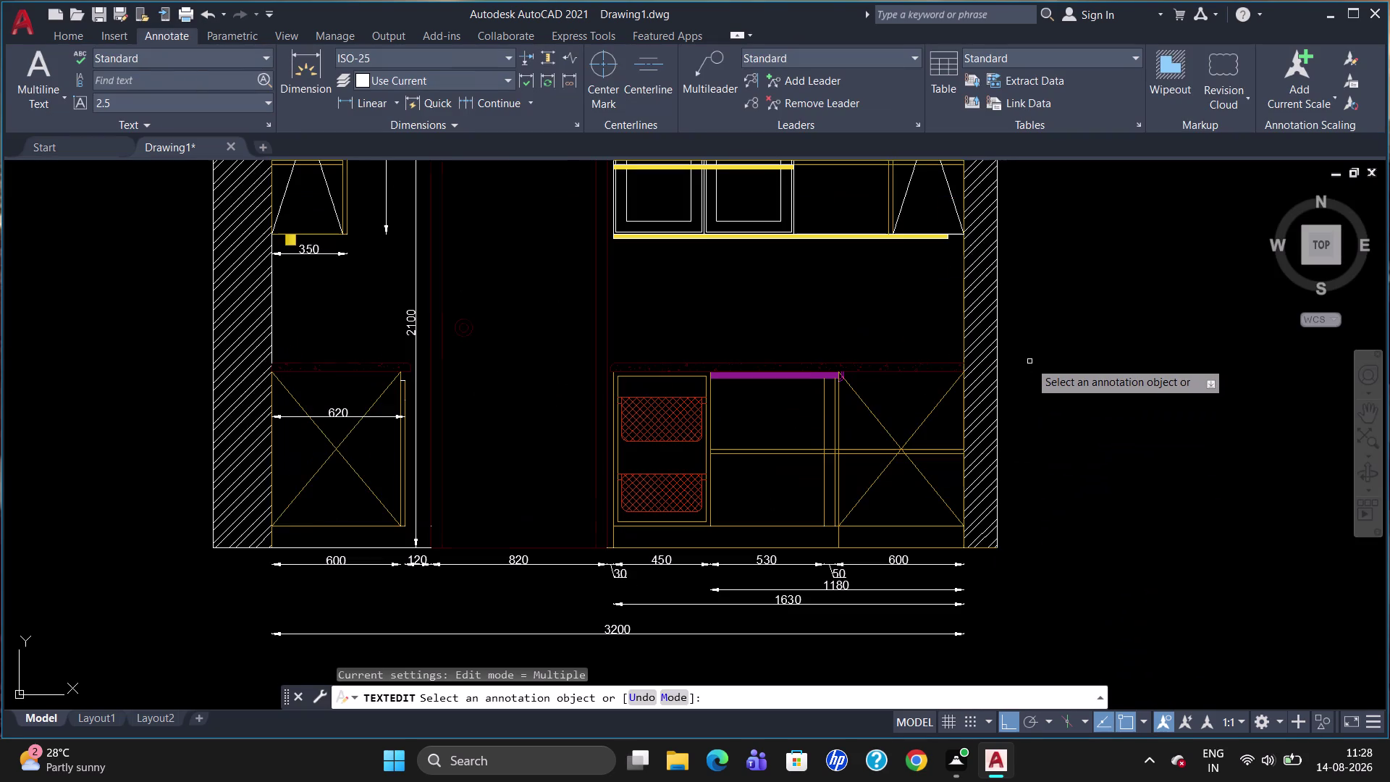
Cancel the text edit, zoom to the right wall, and start a DLI linear dimension.
scroll(down, 3)
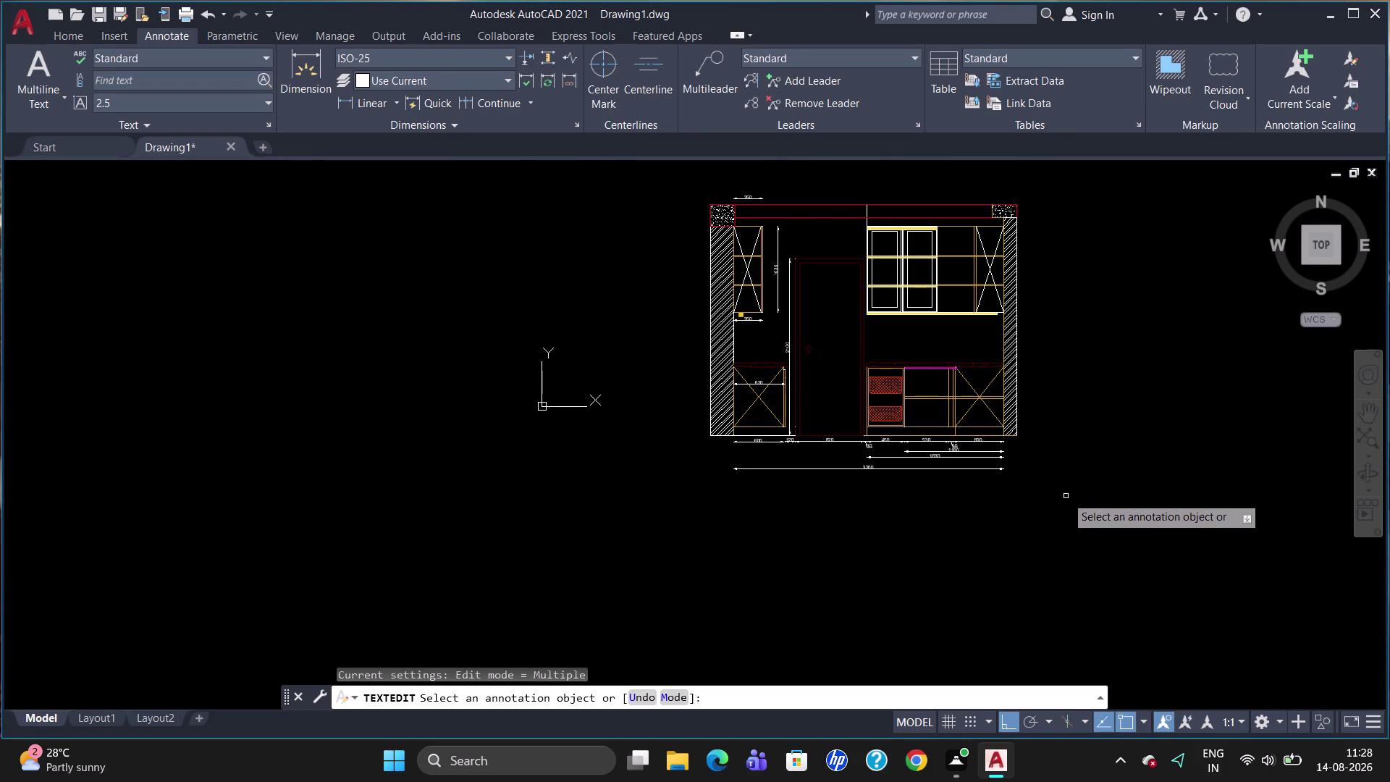
scroll(up, 3)
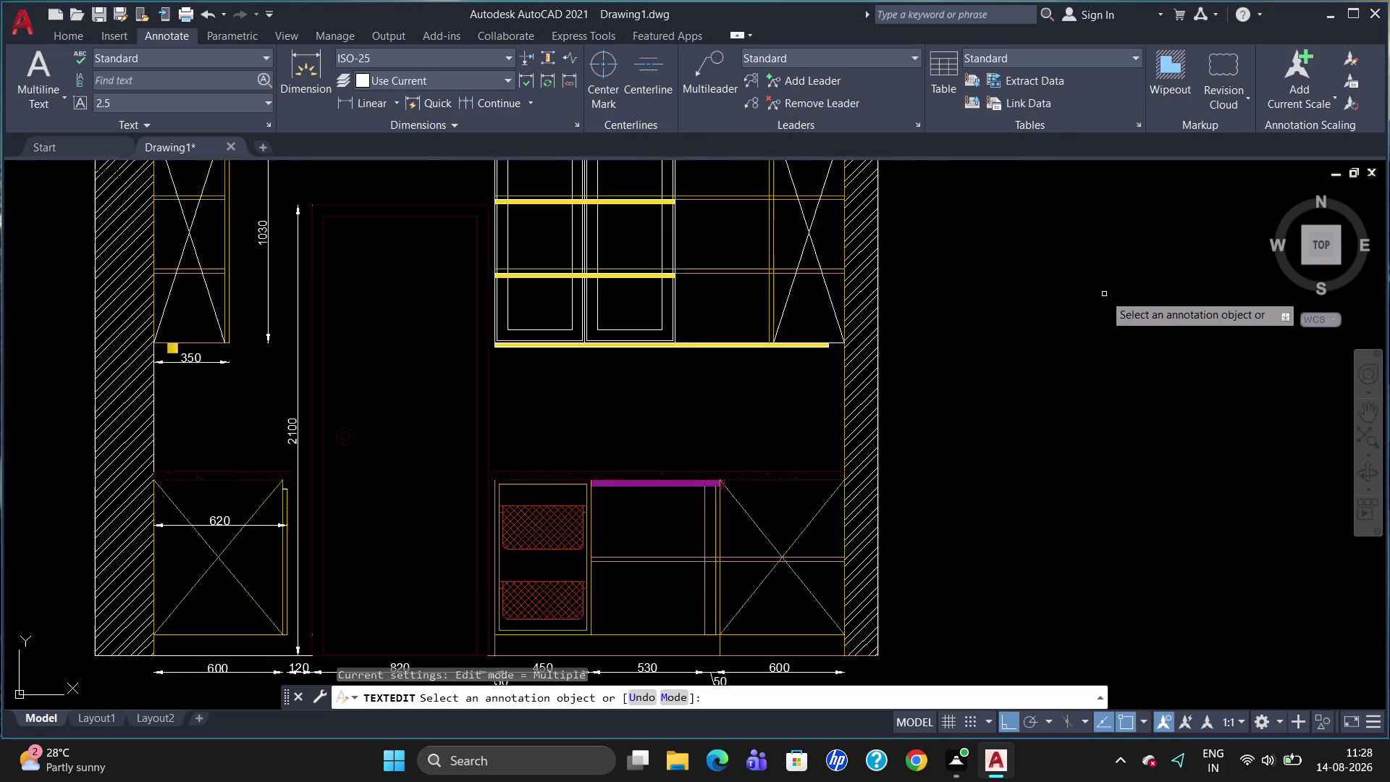
scroll(up, 3)
scroll(down, 3)
scroll(up, 3)
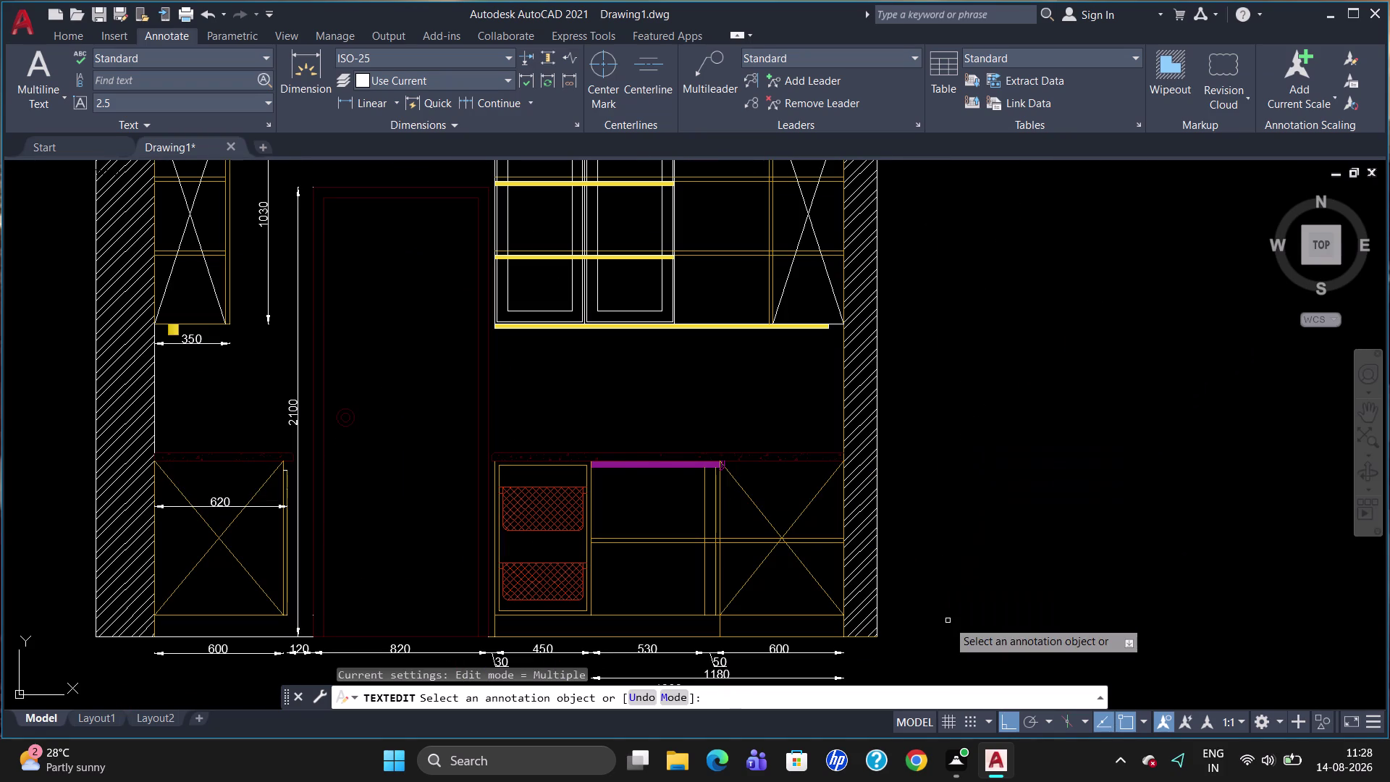
key(Escape)
text(dli)
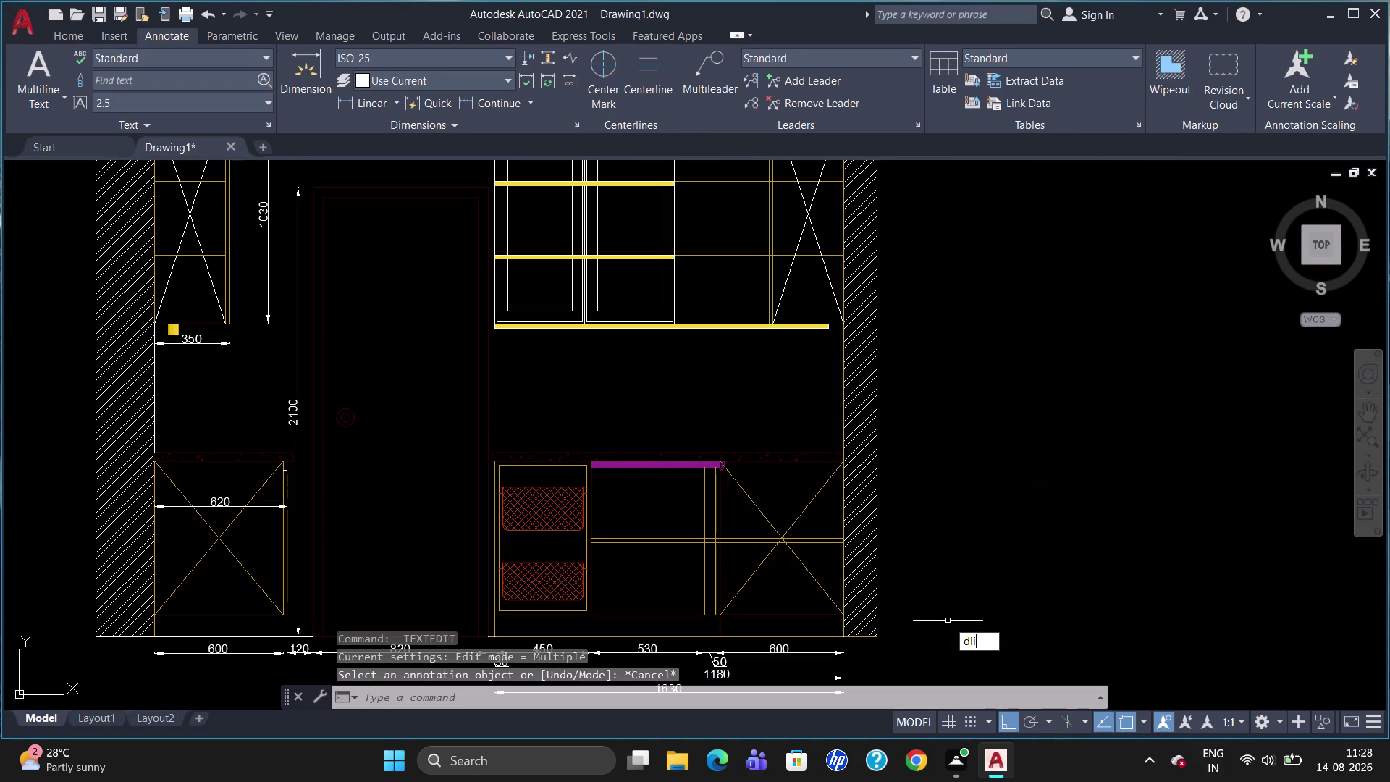
key(Return)
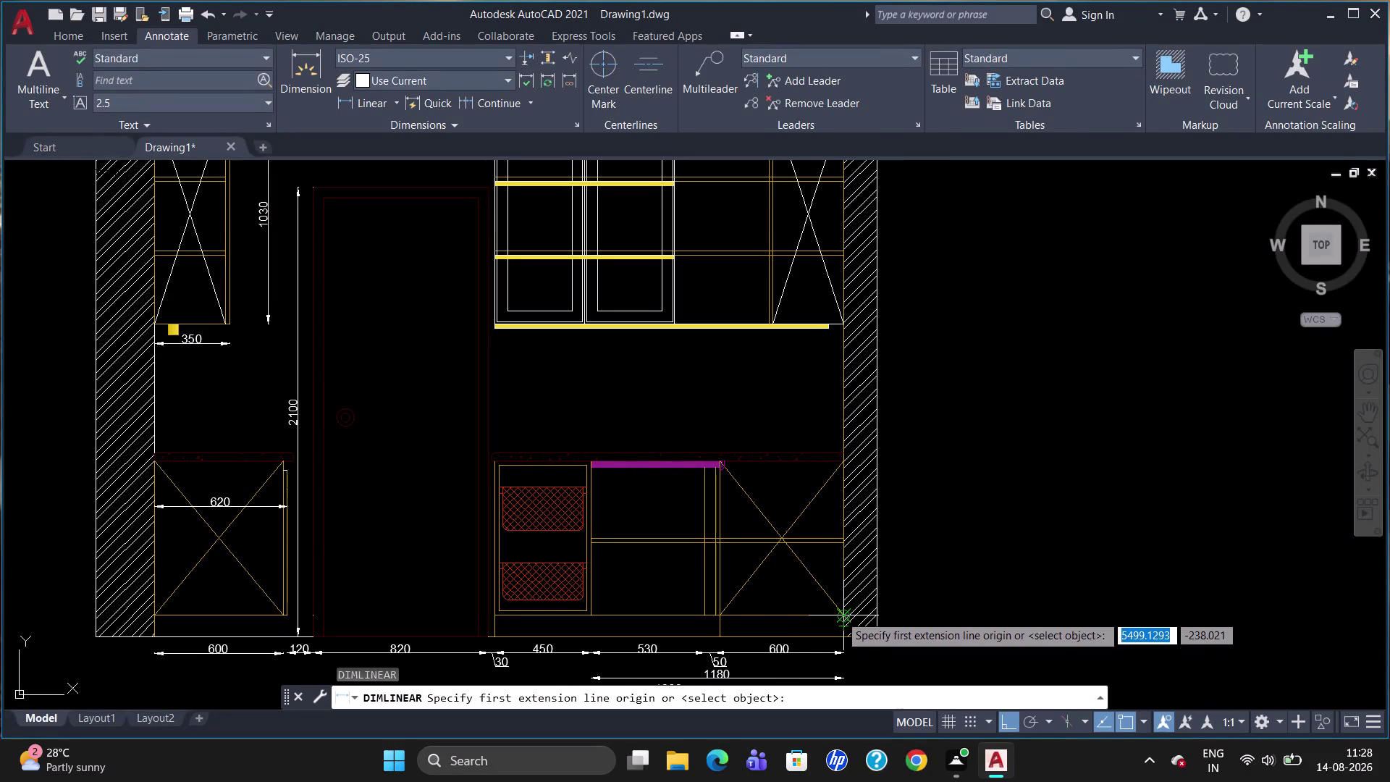
Place the 100 vertical height dimension at the bottom right of the wall.
click(840, 614)
click(842, 645)
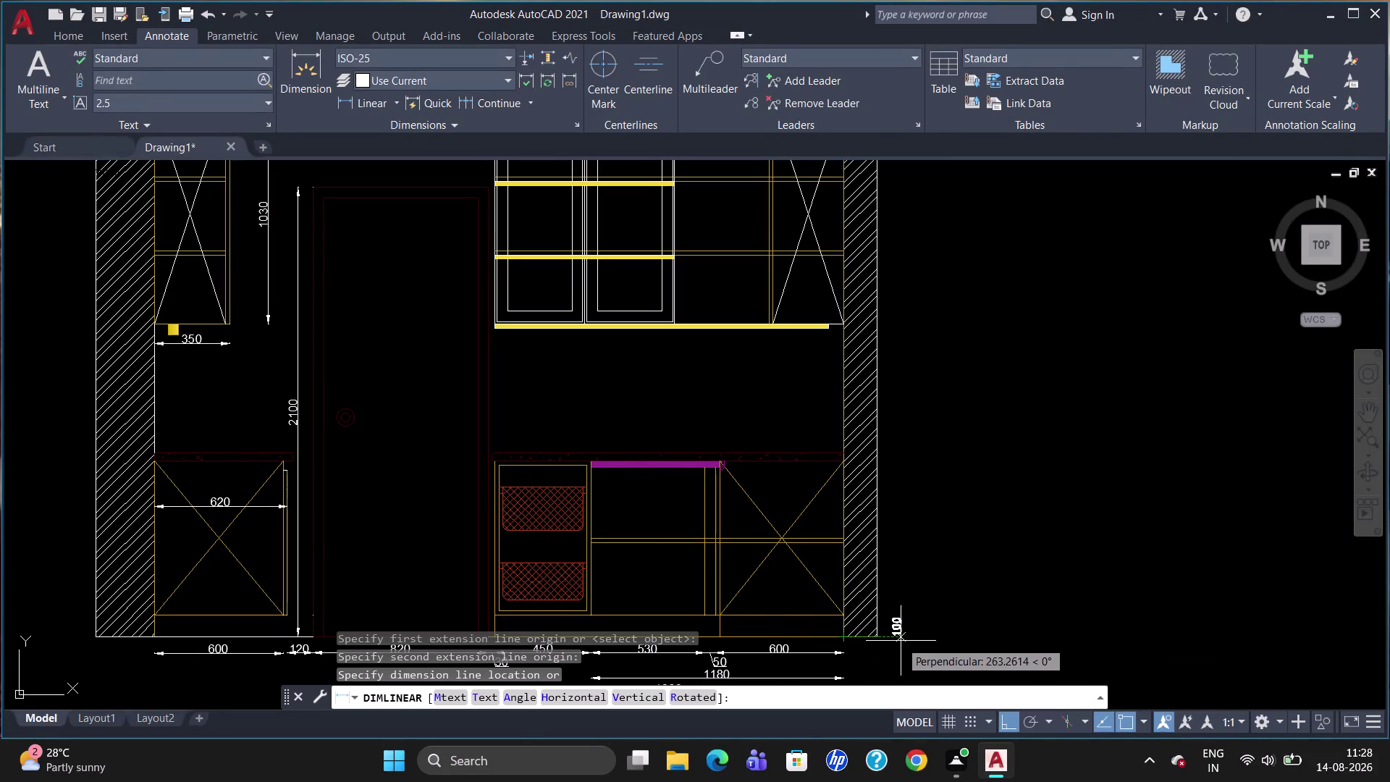
click(905, 637)
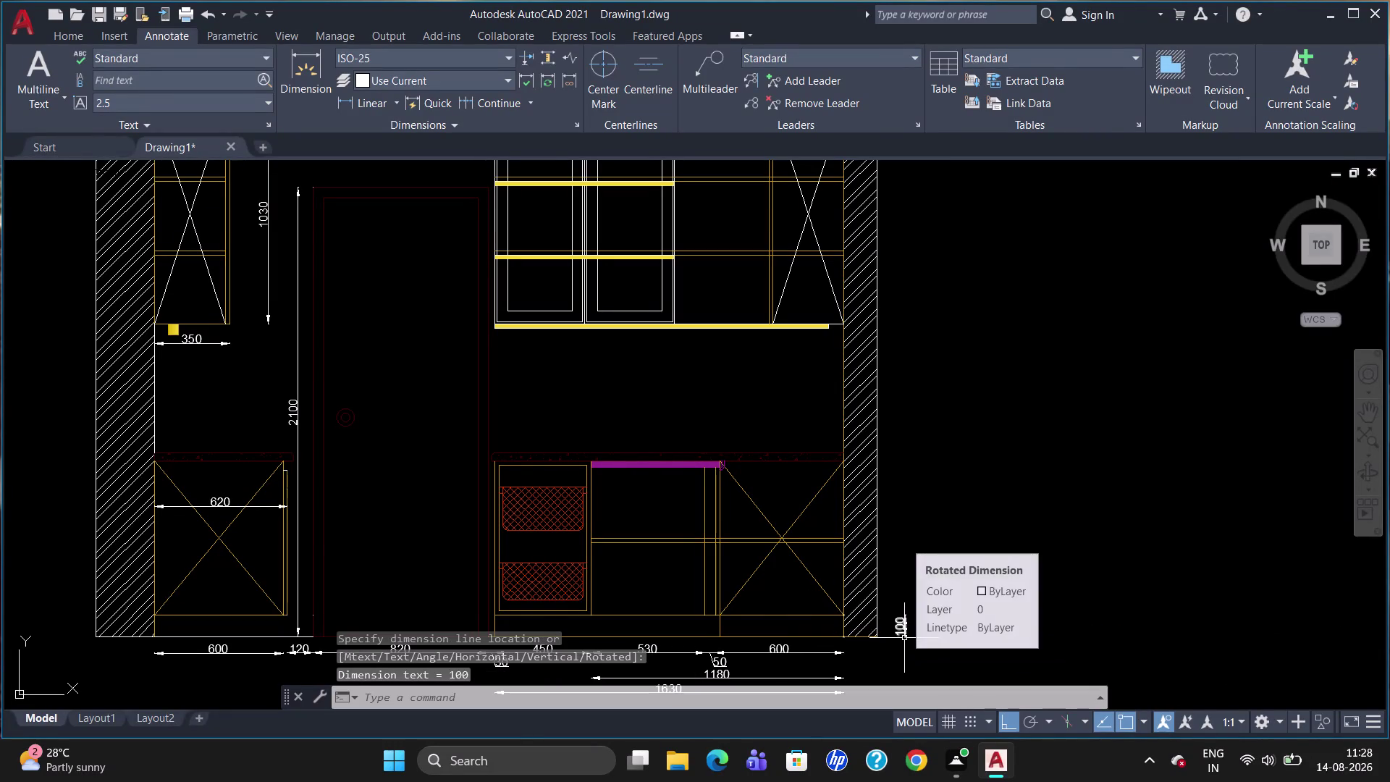
click(455, 107)
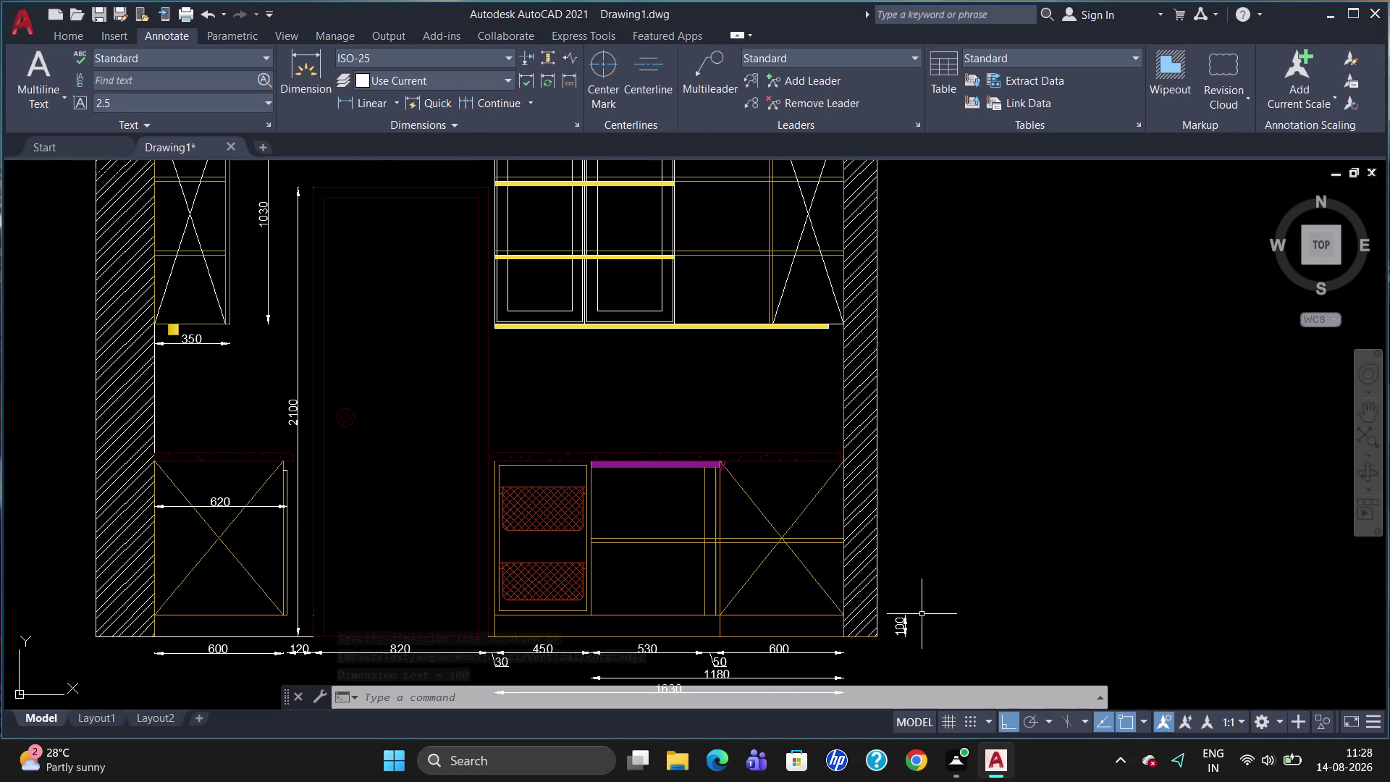
click(904, 618)
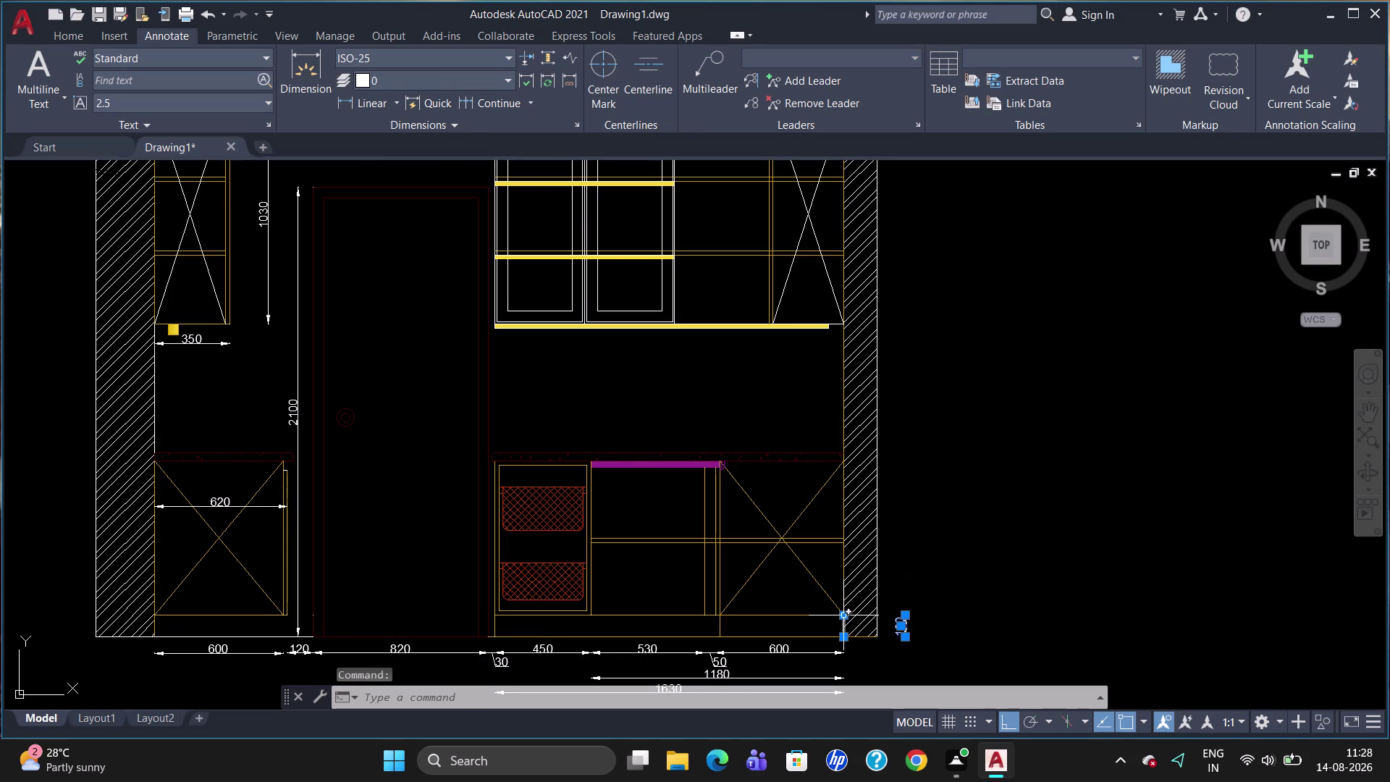
key(Escape)
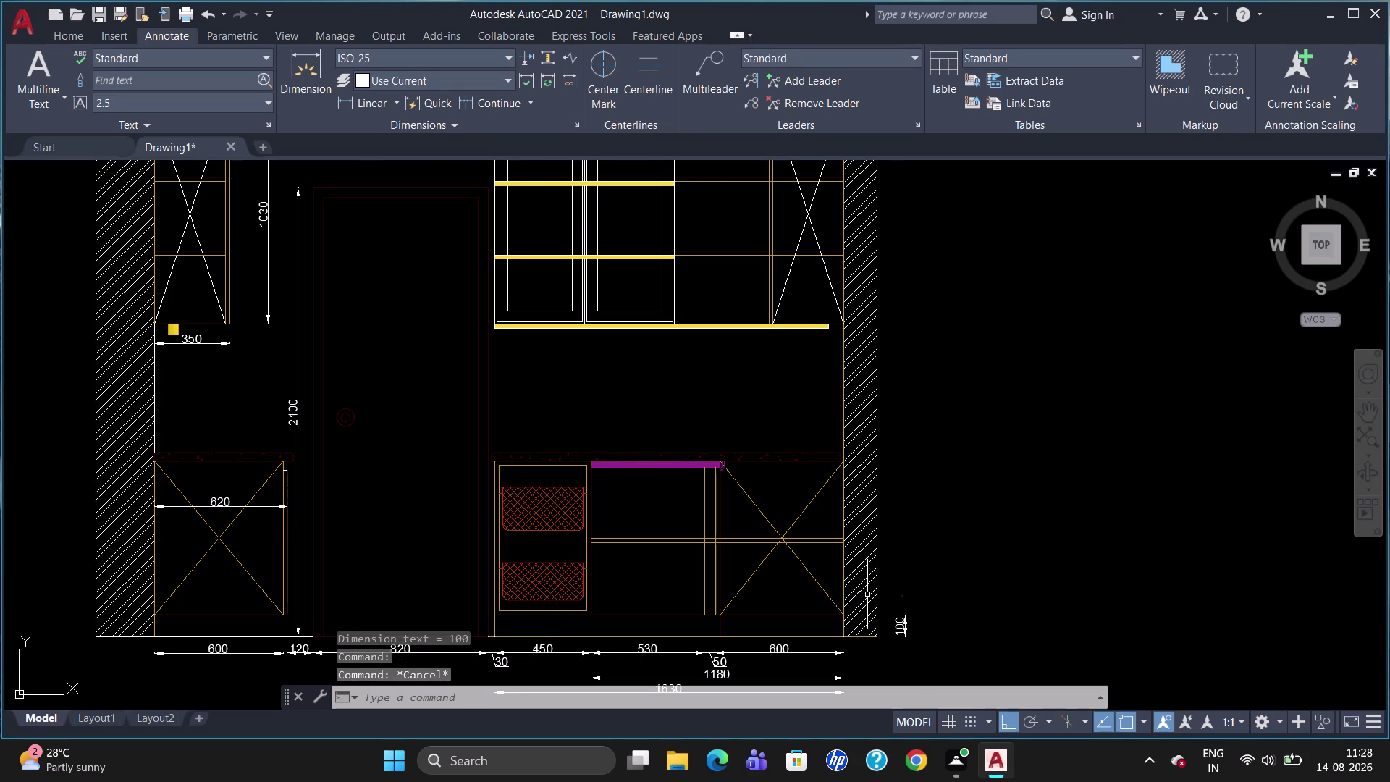
Continue an 820 height dimension from the 100 one, then delete it.
click(492, 108)
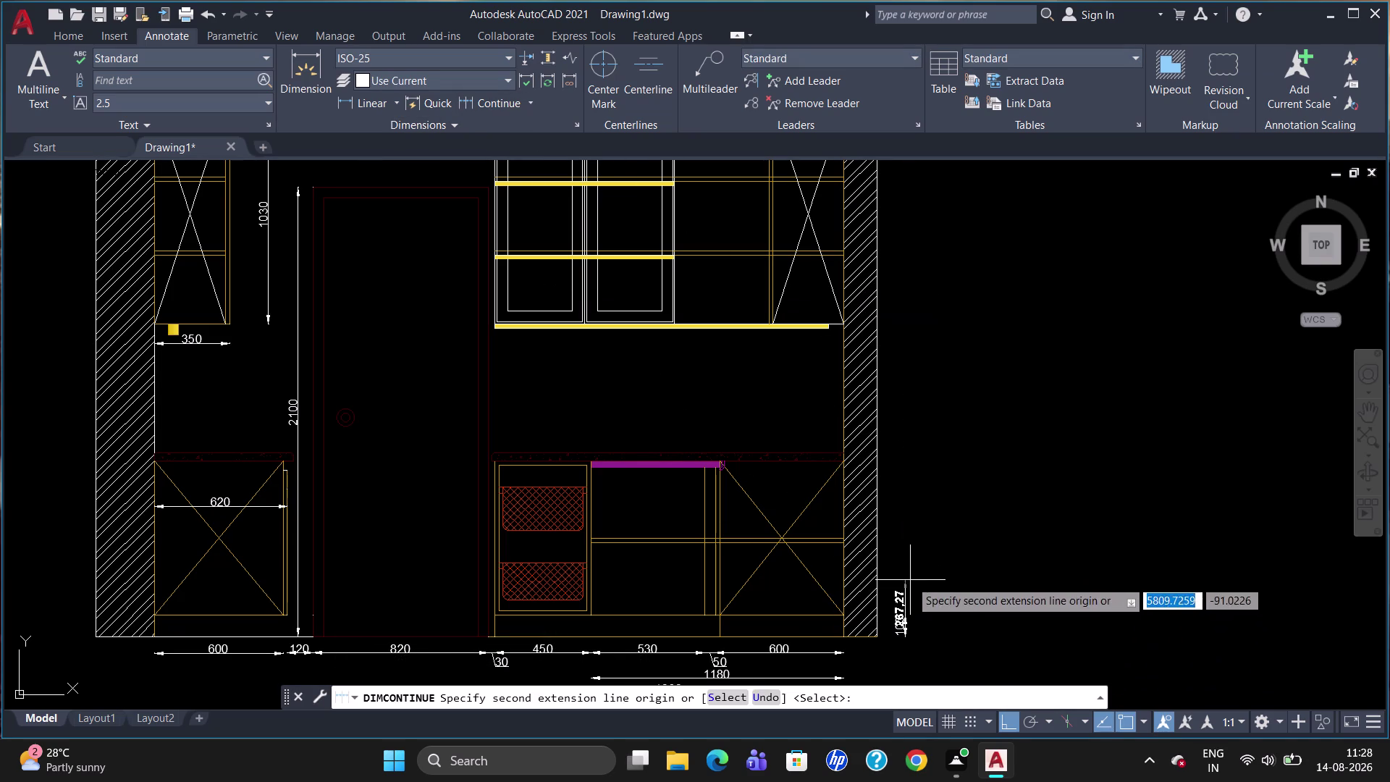
click(840, 466)
key(Escape)
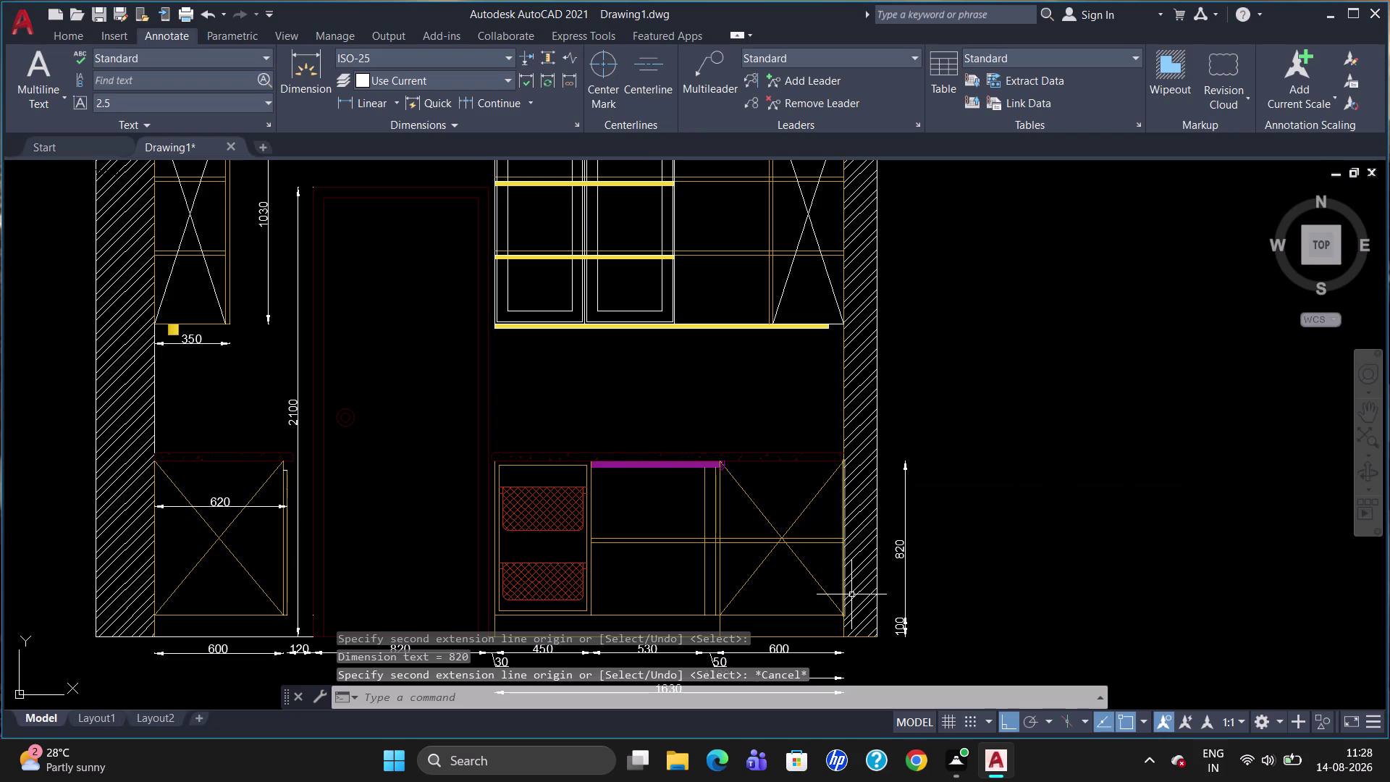
click(901, 549)
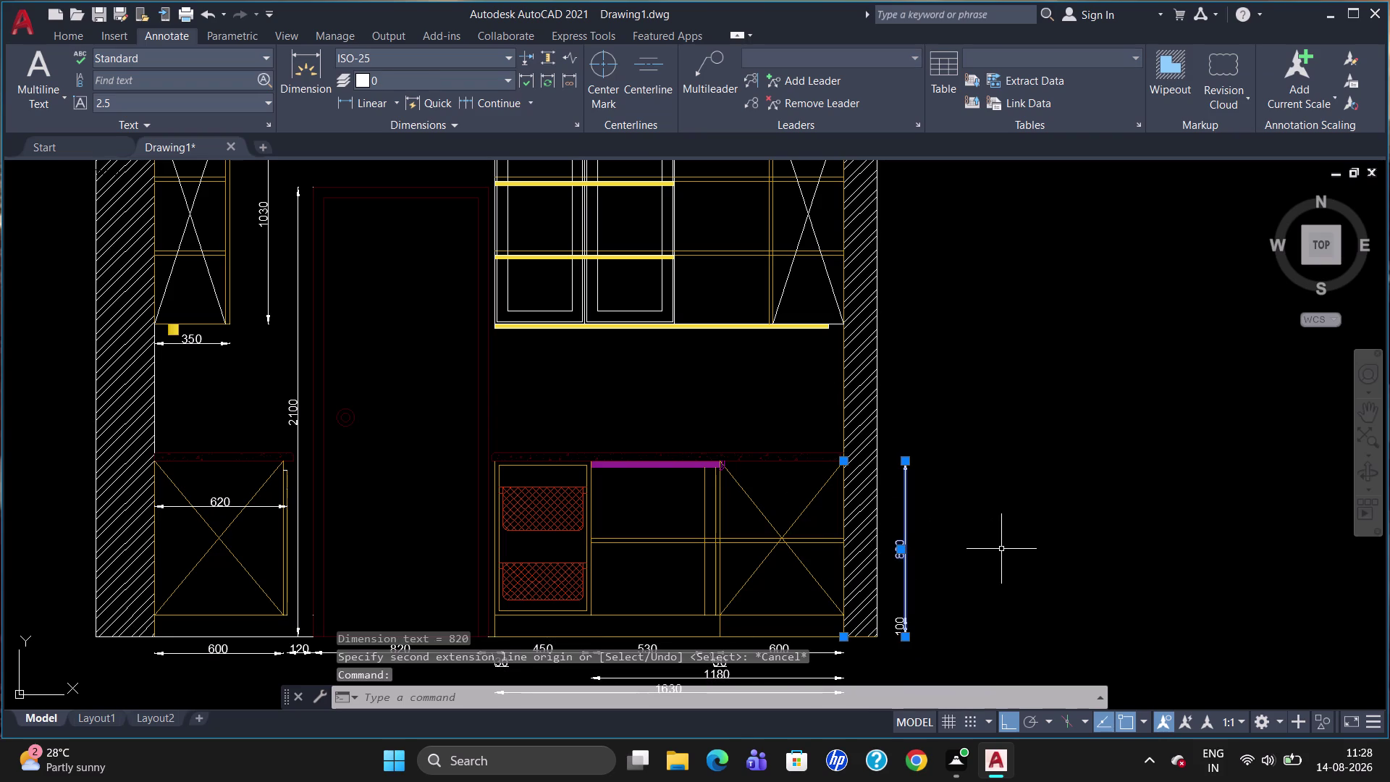
key(Delete)
scroll(down, 3)
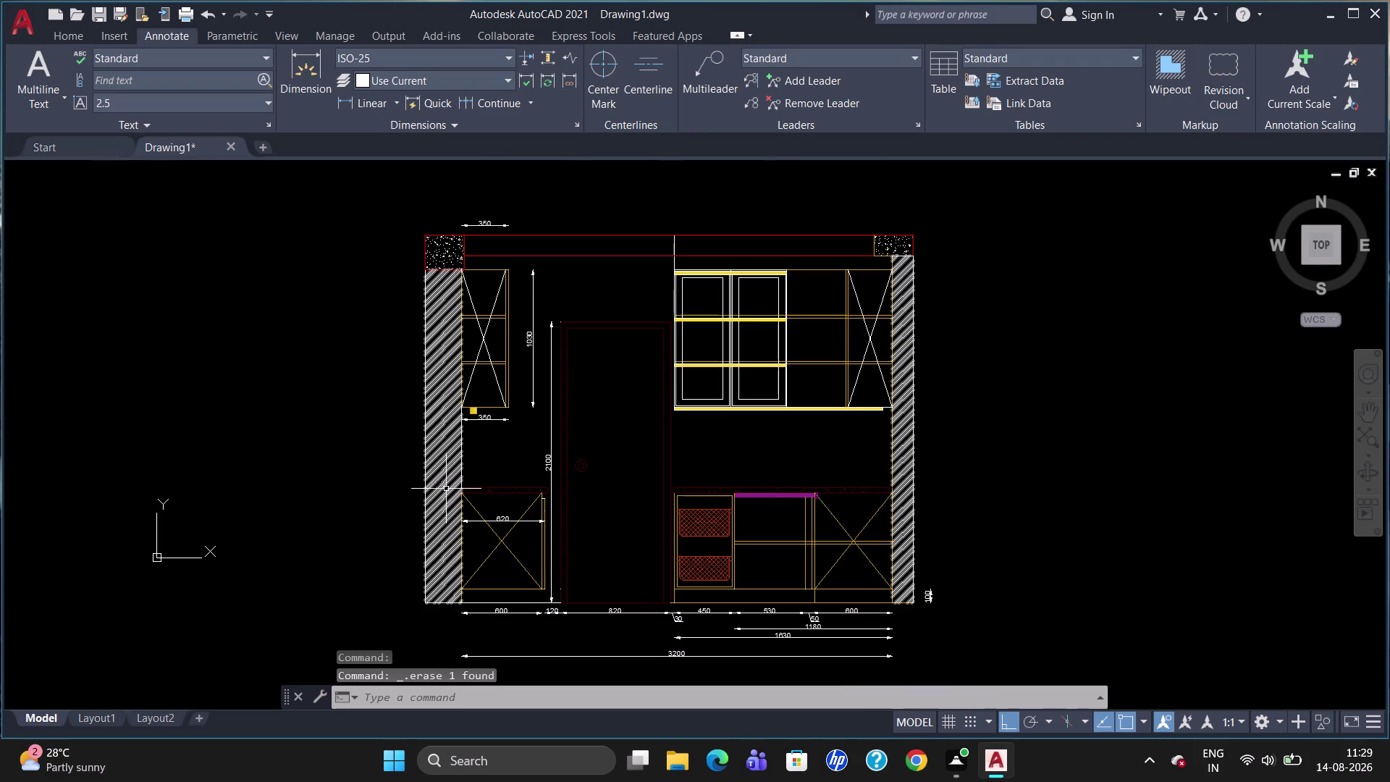